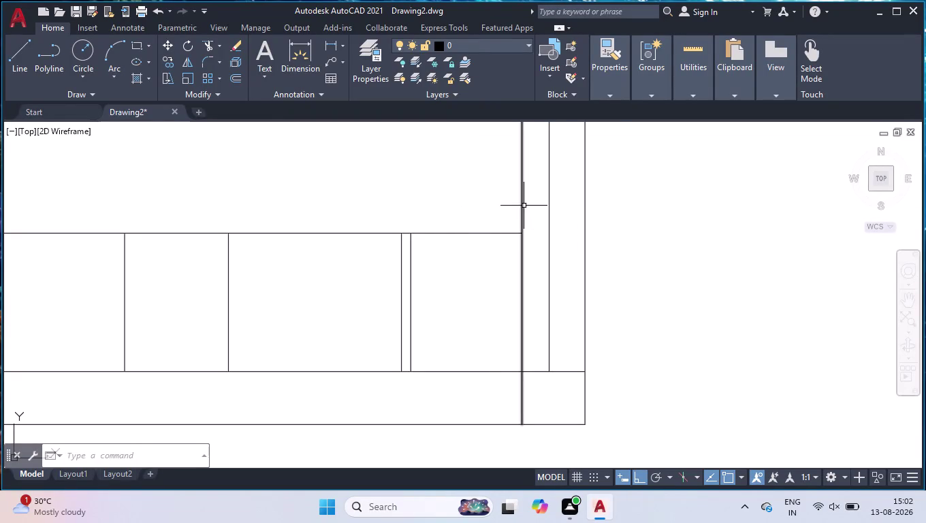
Offset the right inner wall 350 to the left and the cabinet bottom line 350 upward.
scroll(down, 3)
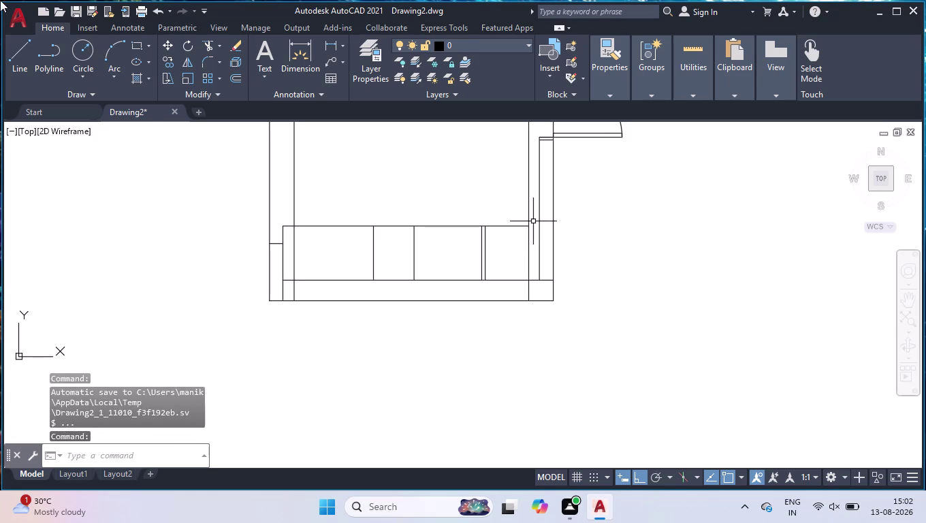
scroll(up, 3)
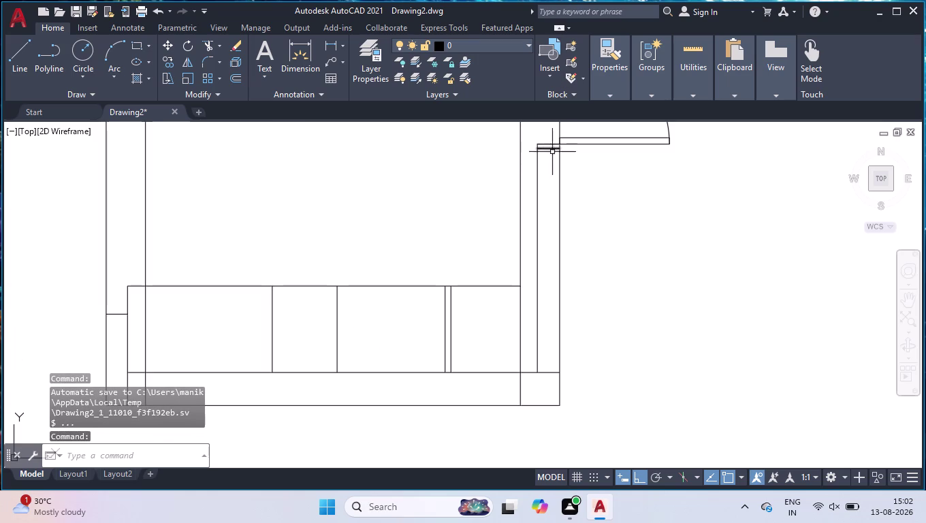
text(OF)
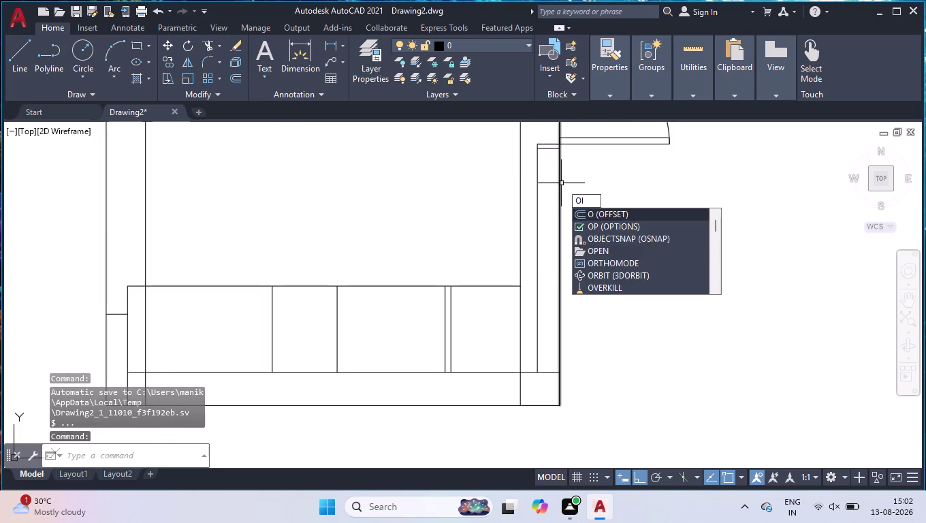
key(f)
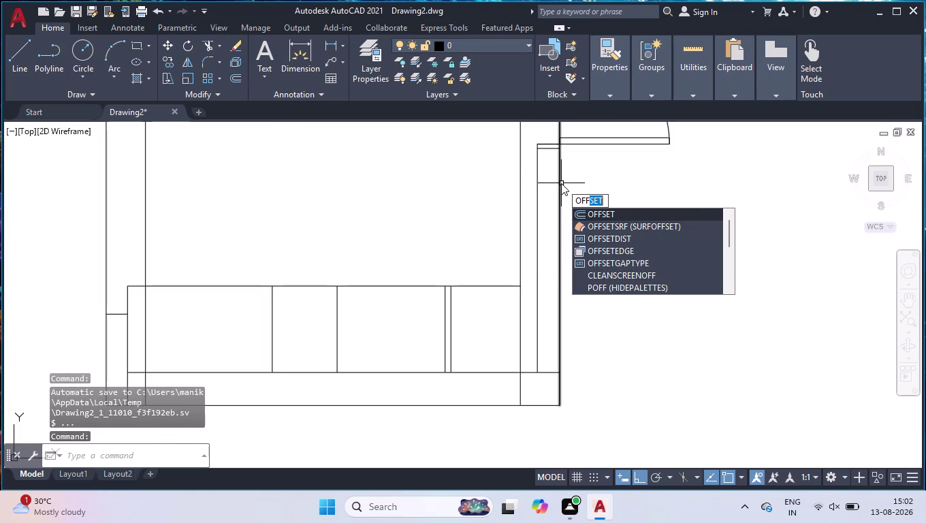
key(Return)
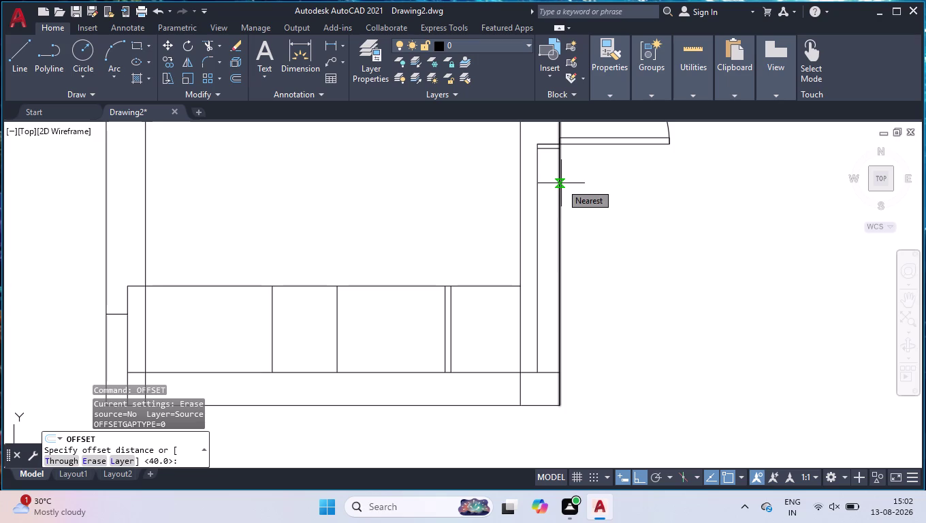
text(350)
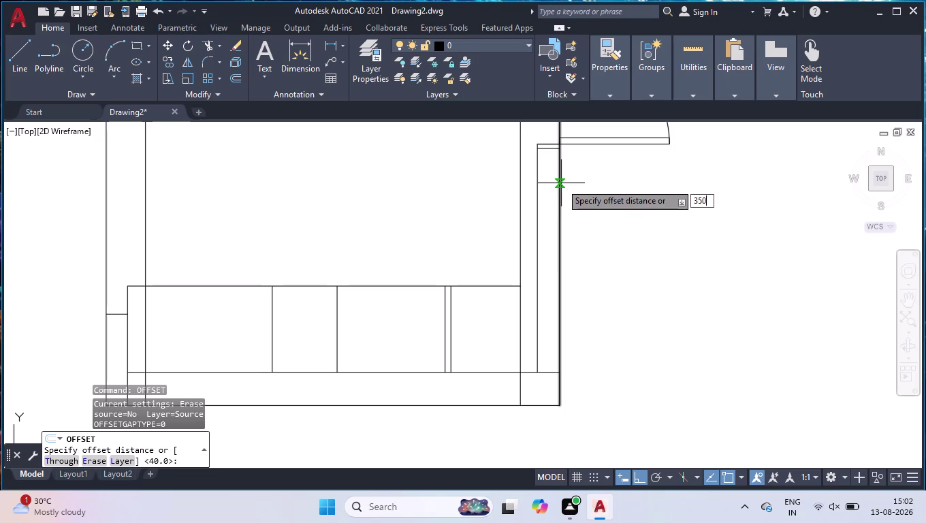
key(Return)
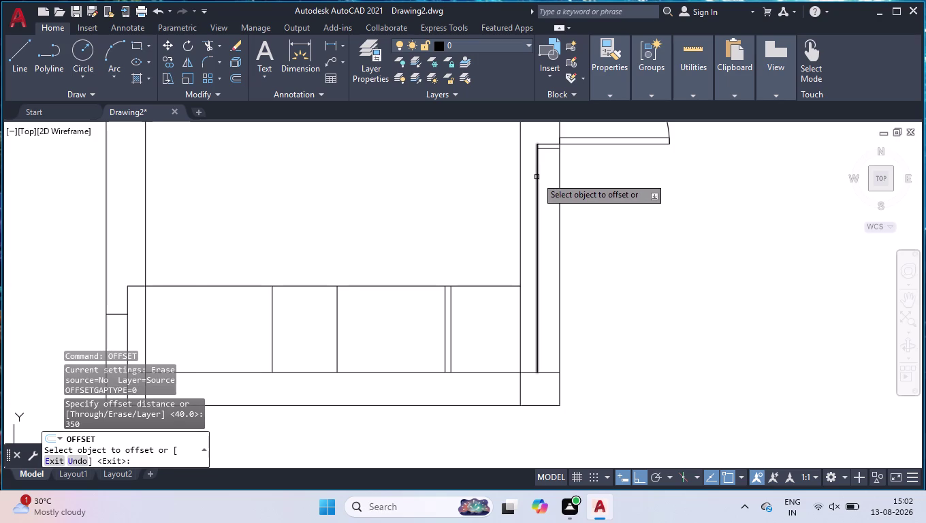
click(537, 177)
click(504, 176)
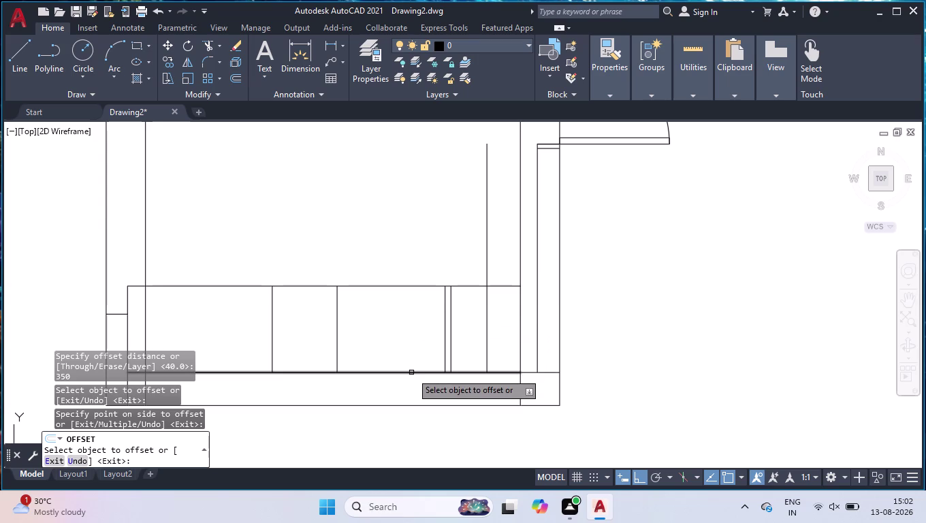
click(411, 372)
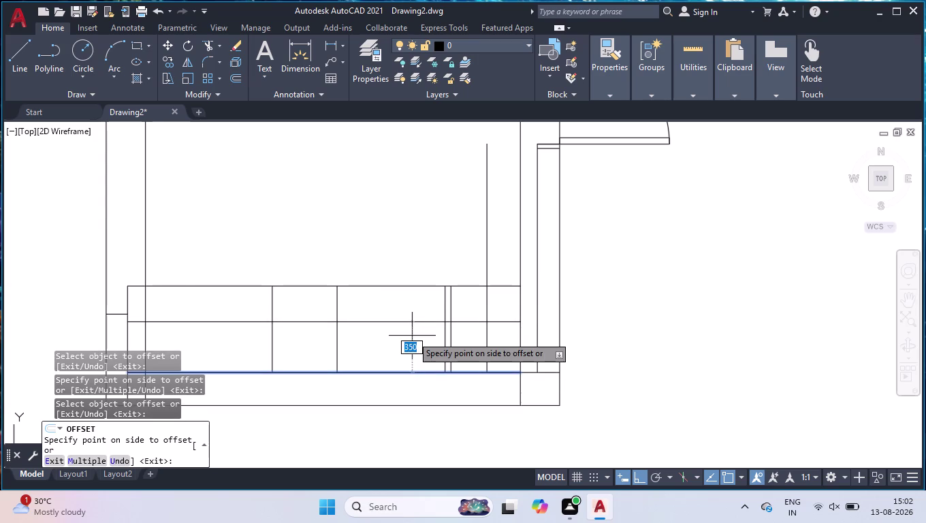
click(412, 336)
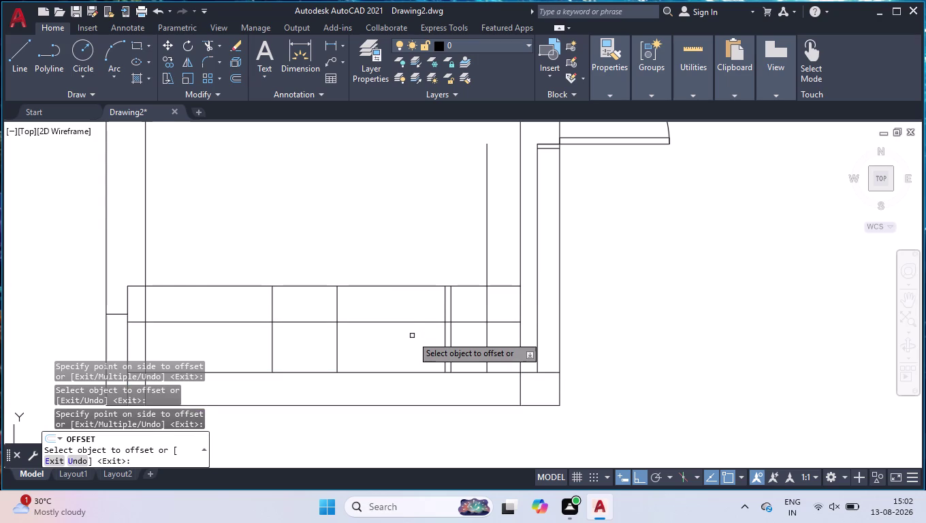
key(Return)
Trim five unwanted pieces off the left part of the new horizontal line.
text(TR)
key(Return)
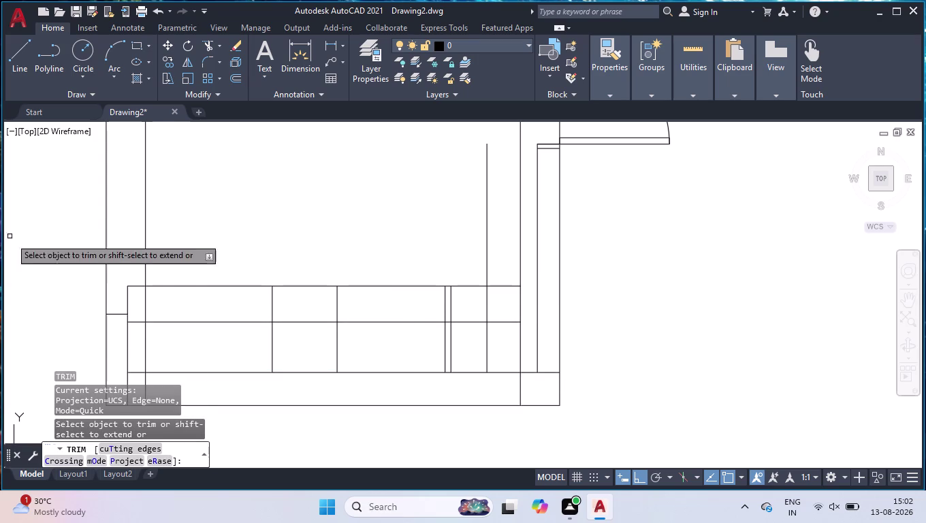
click(136, 324)
click(190, 317)
click(179, 337)
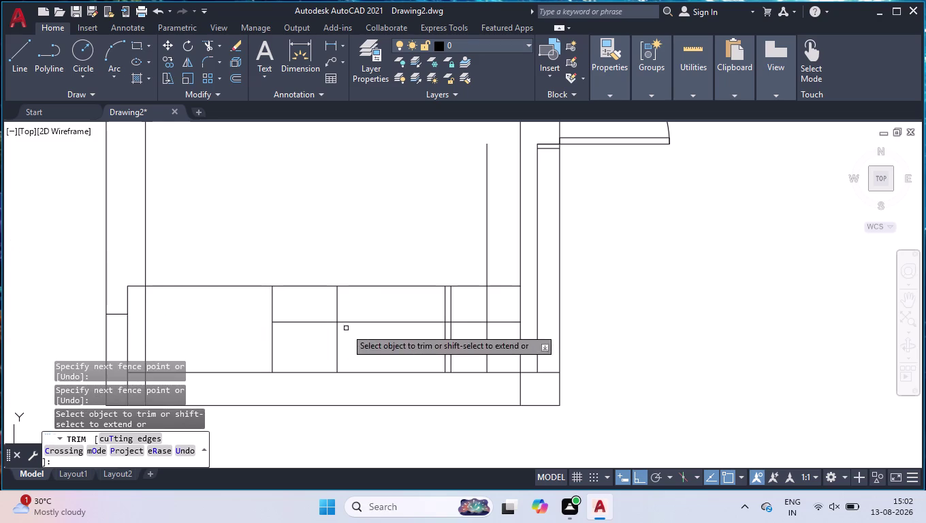
click(303, 306)
click(292, 343)
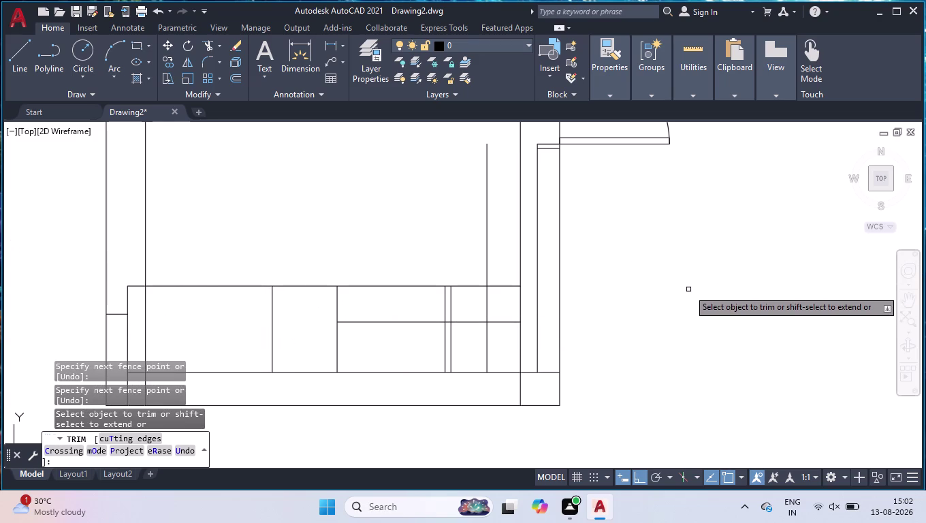
key(Return)
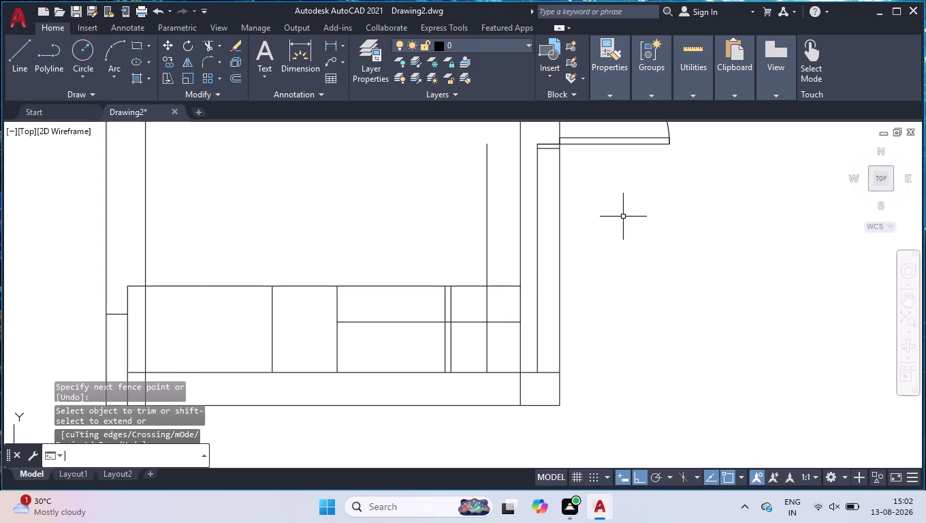
Try the Extend command and exit it without changes.
text(EX)
key(Return)
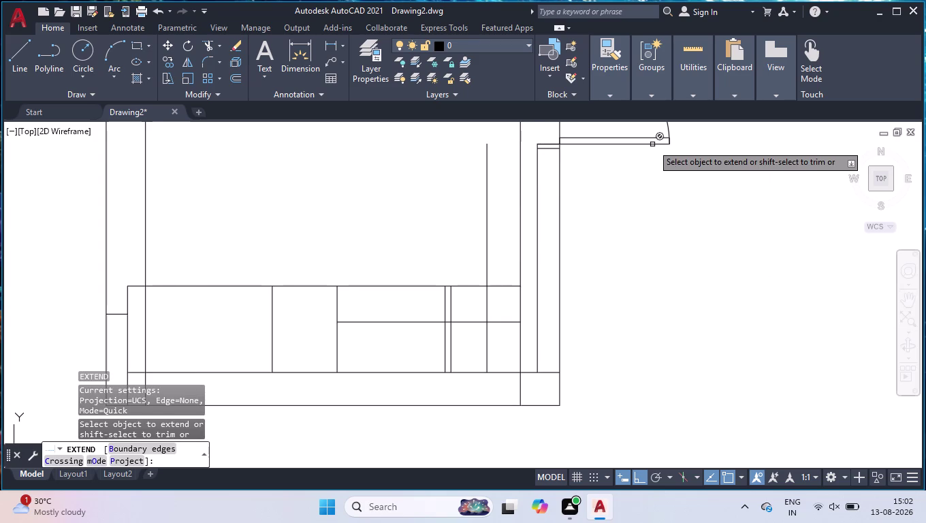
key(Return)
key(l)
key(Return)
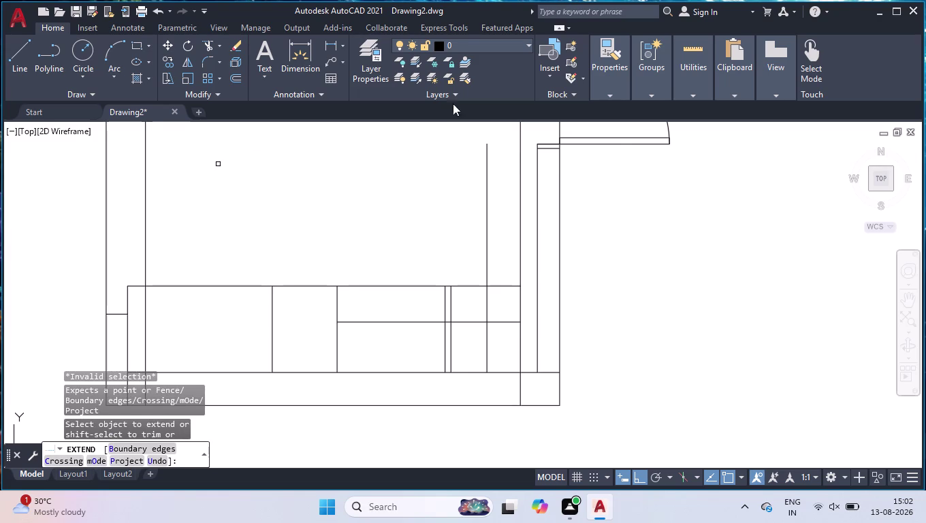
key(Return)
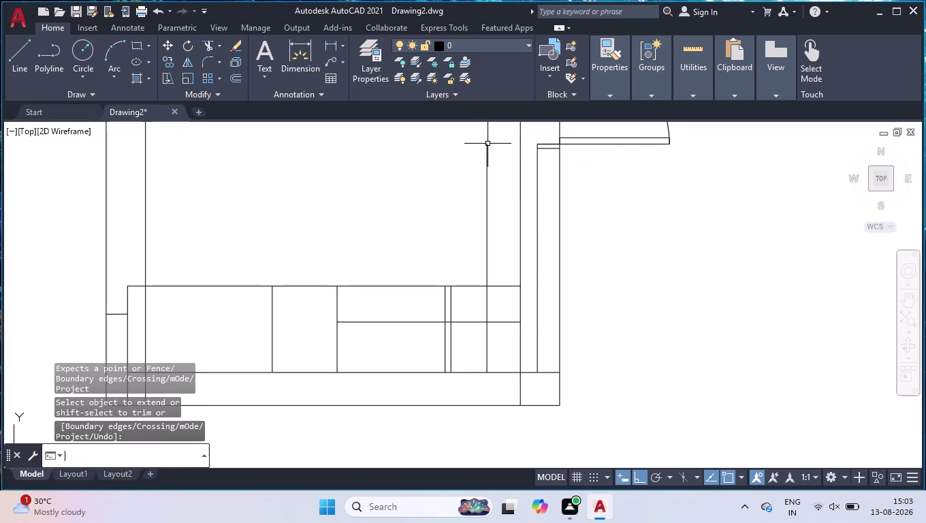
key(l)
key(Return)
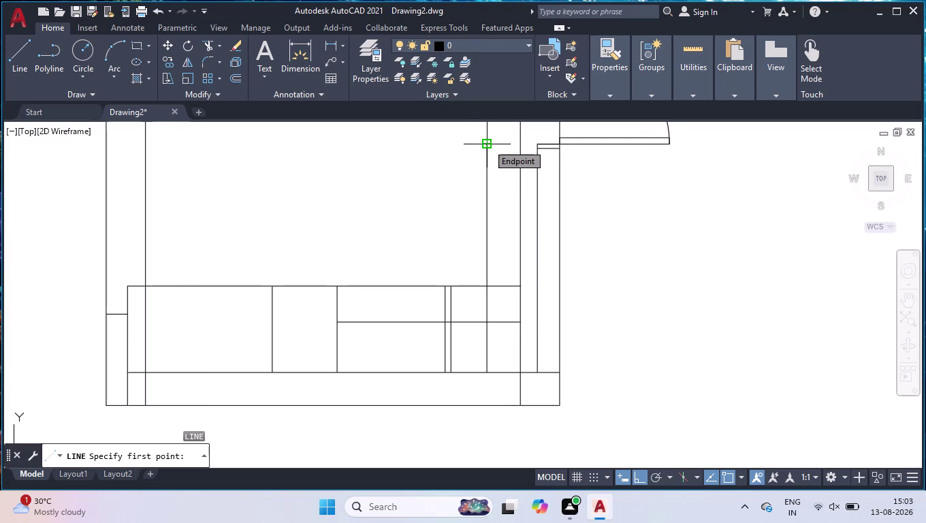
Draw a short horizontal line from the vertical line's top end to the inner wall.
click(491, 145)
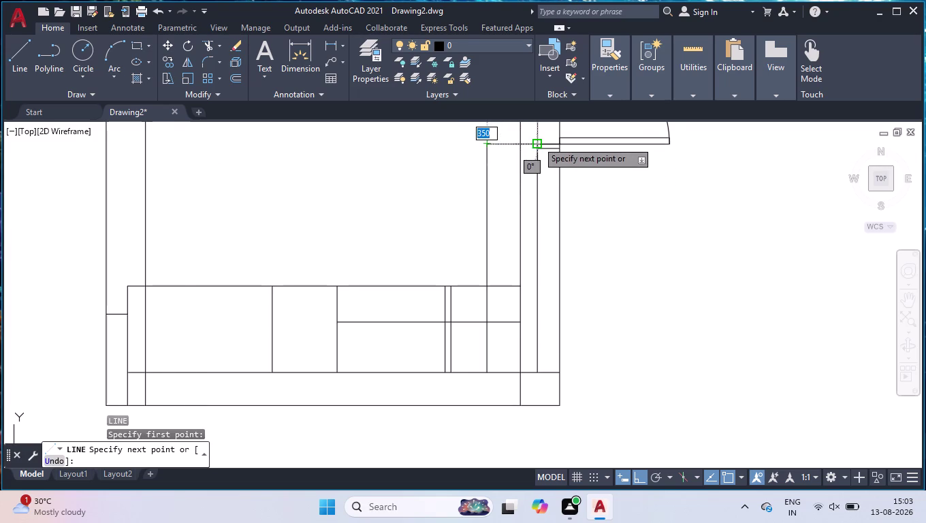
click(537, 141)
key(Return)
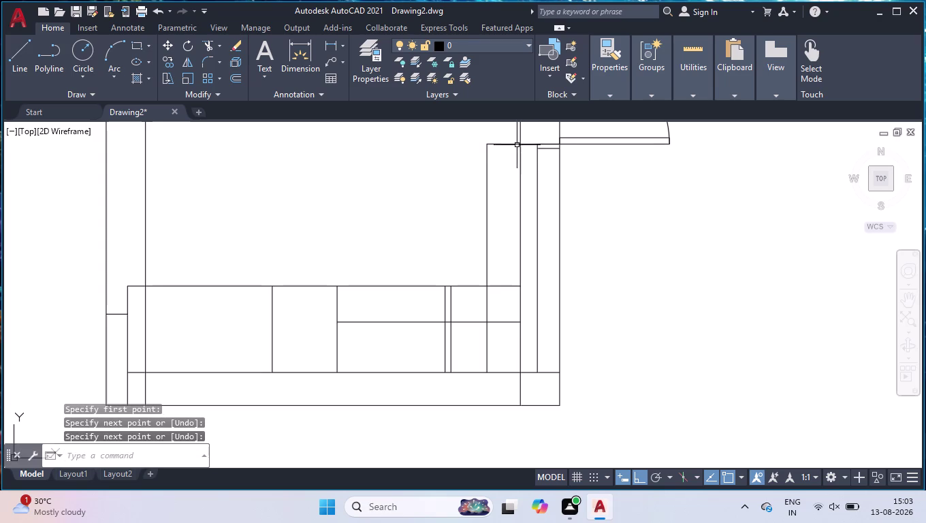
click(512, 135)
click(478, 178)
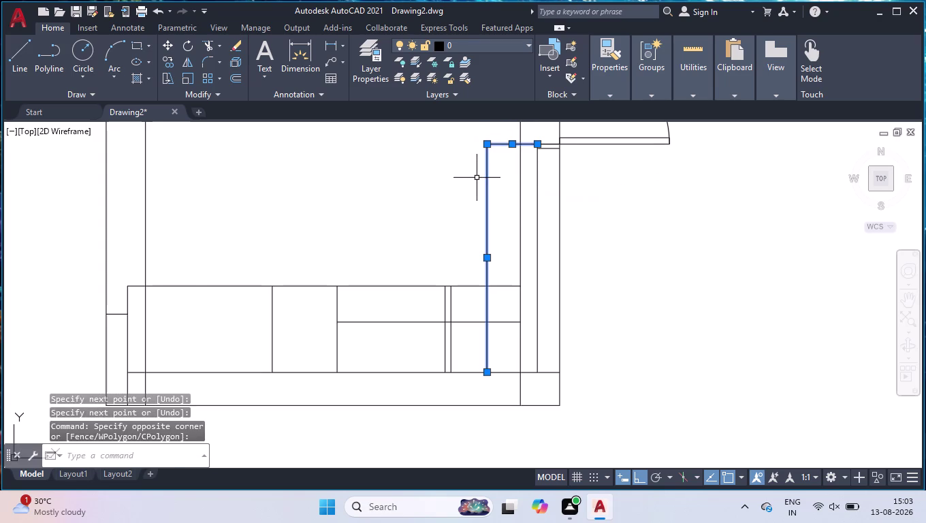
key(j)
key(Return)
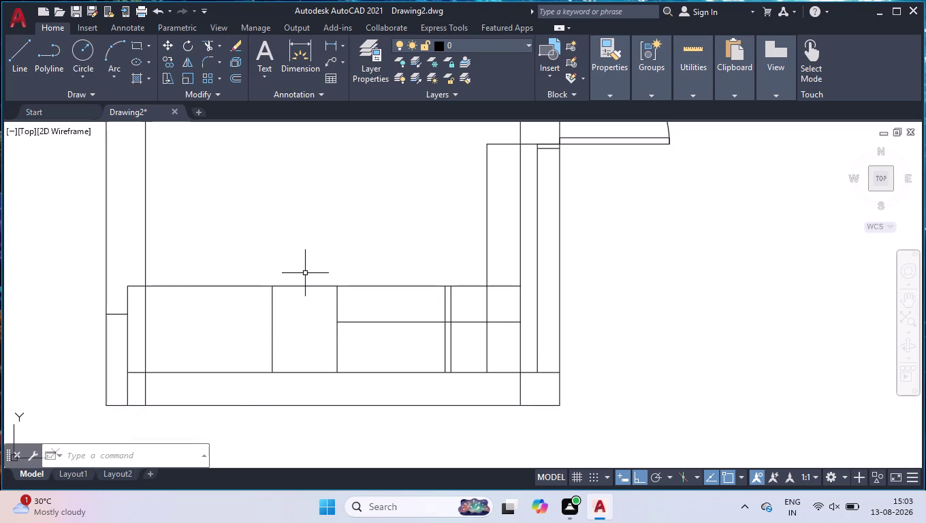
Split a cabinet line at a picked point with Break at Point.
text(BR)
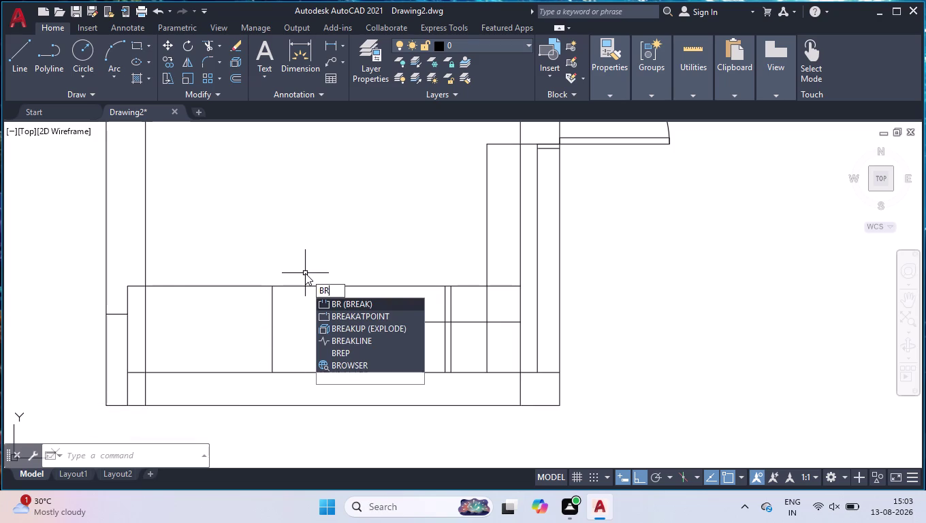
key(Down)
key(Return)
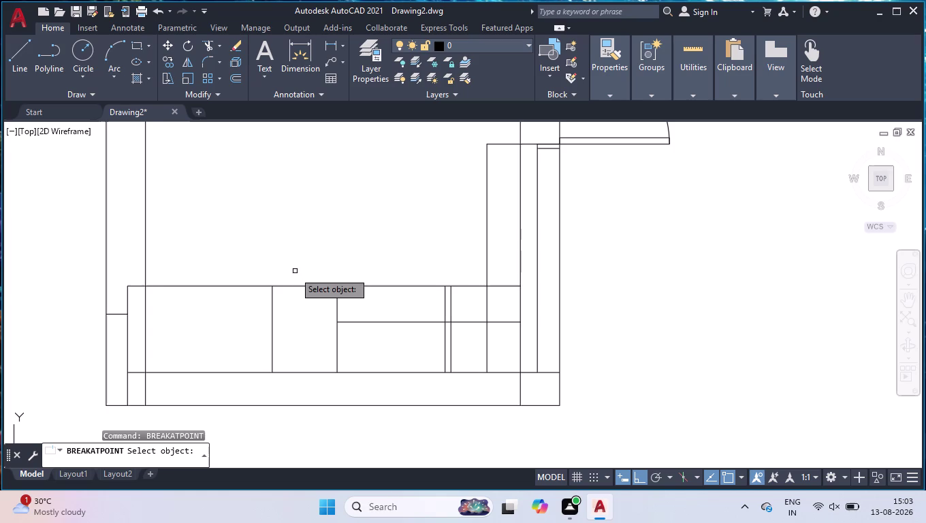
click(301, 285)
click(269, 286)
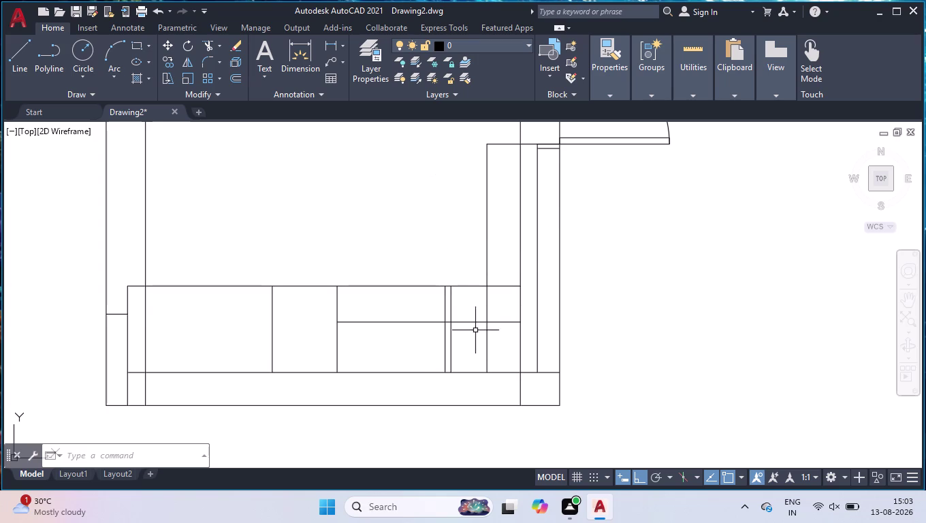
Draw a 1104-unit vertical line rising from the cabinet tops.
key(l)
key(Return)
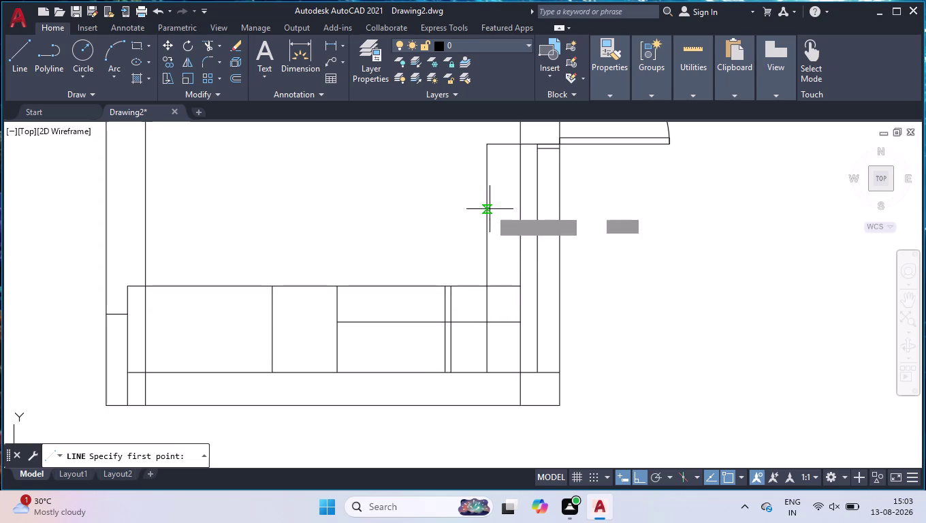
click(446, 288)
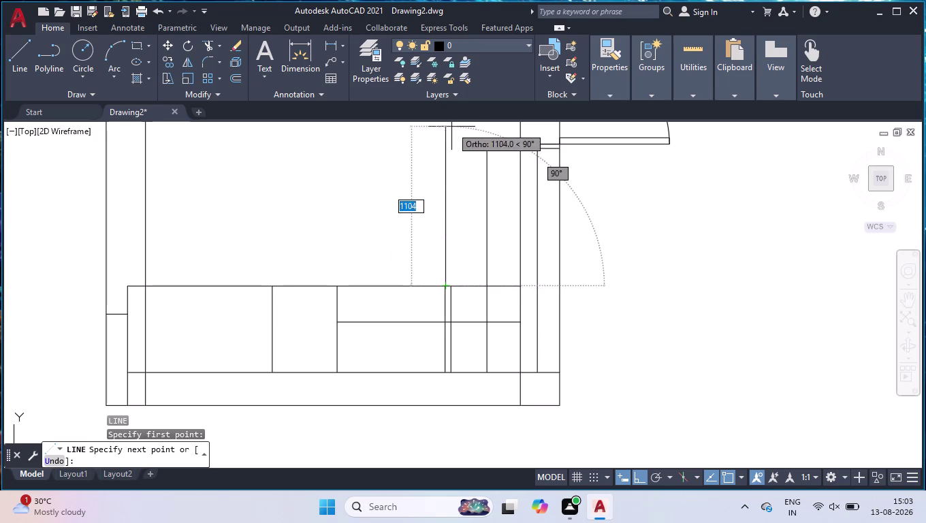
click(452, 127)
key(Return)
Run Extend several times without changes, then start Explode.
text(EX)
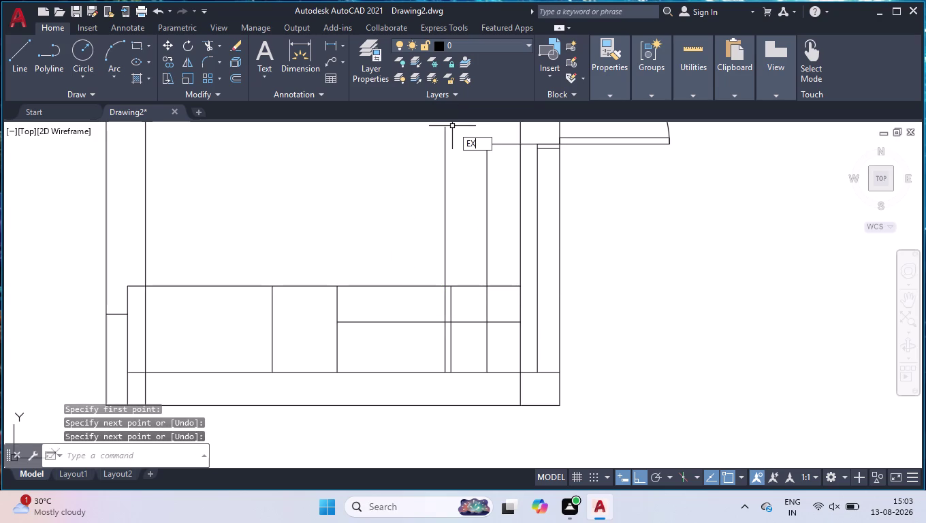
key(Return)
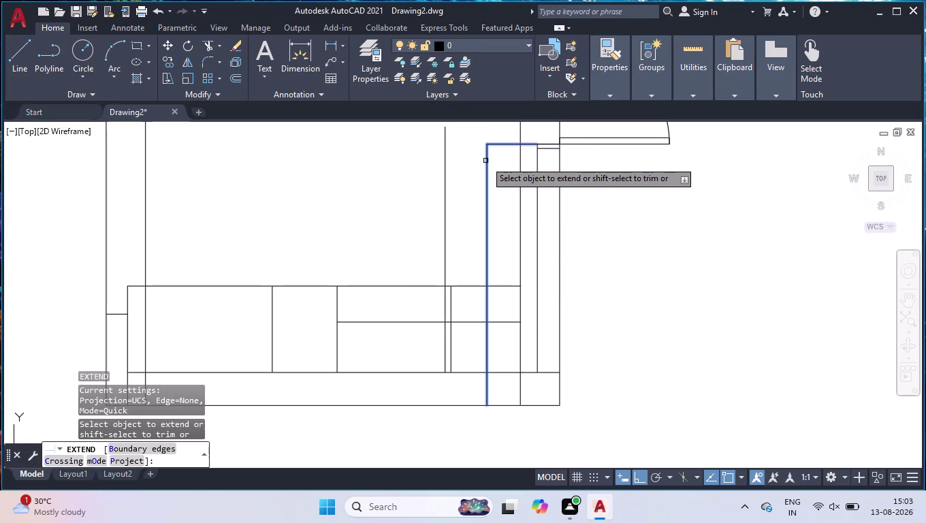
key(Return)
text(EX)
key(Return)
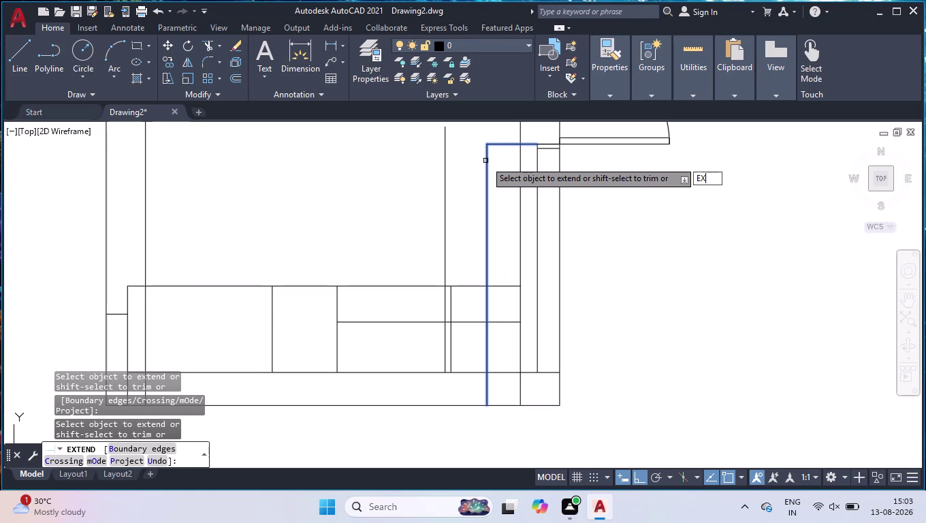
key(Return)
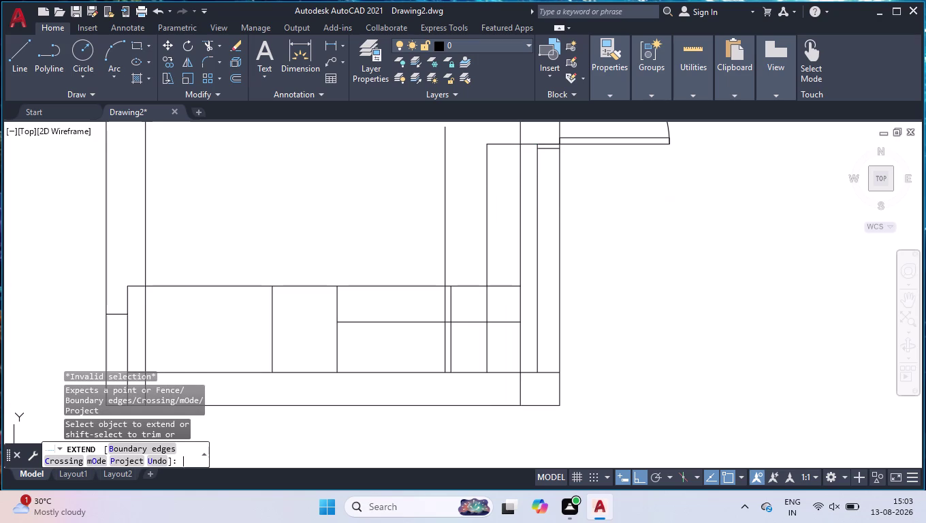
text(EX)
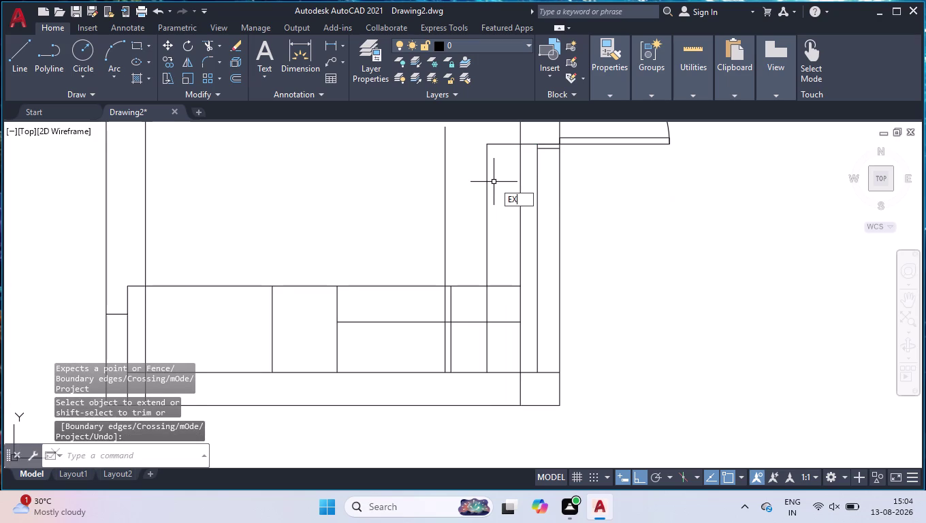
text(PL)
key(Return)
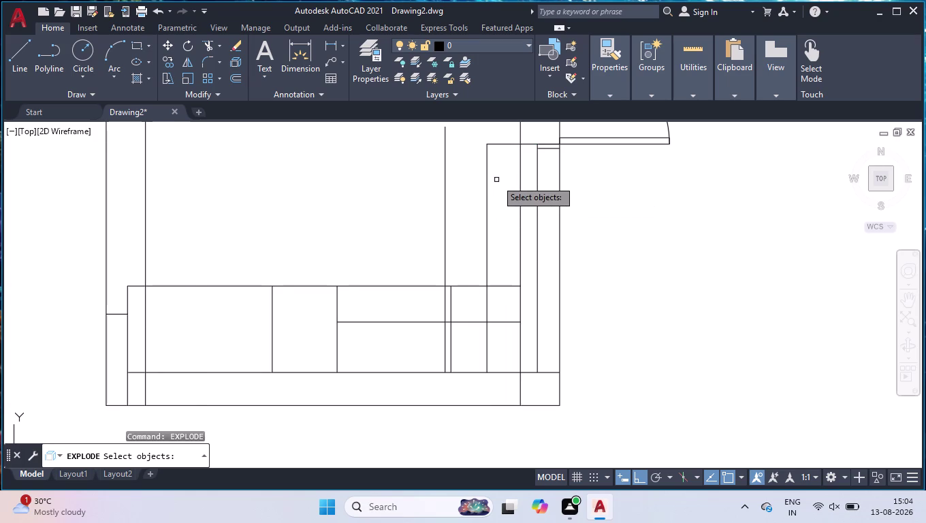
Explode the upper cabinet polyline and extend its top line to the neighbouring vertical.
click(485, 182)
key(Return)
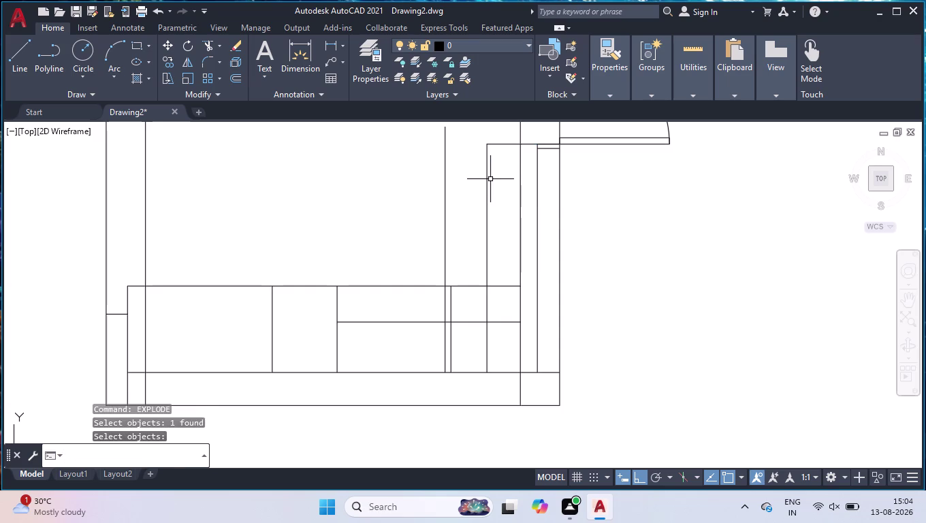
text(EX)
key(Return)
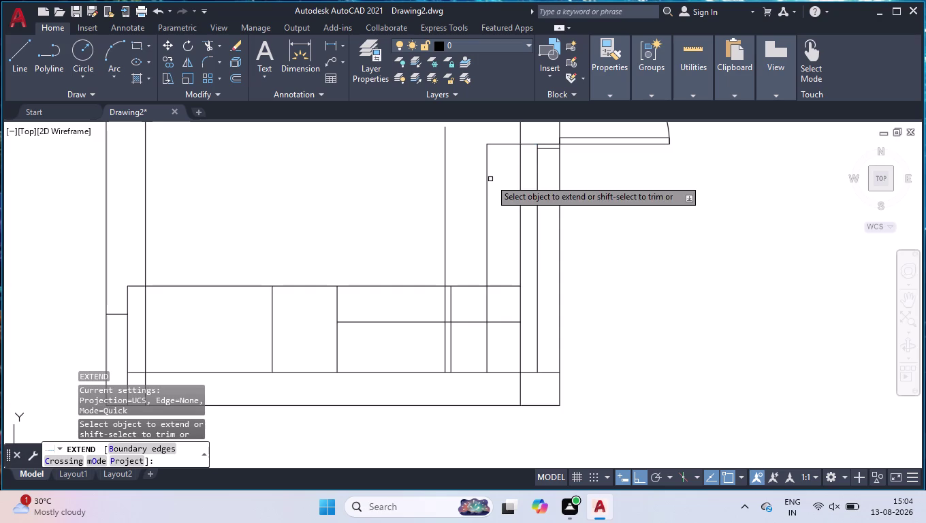
click(491, 143)
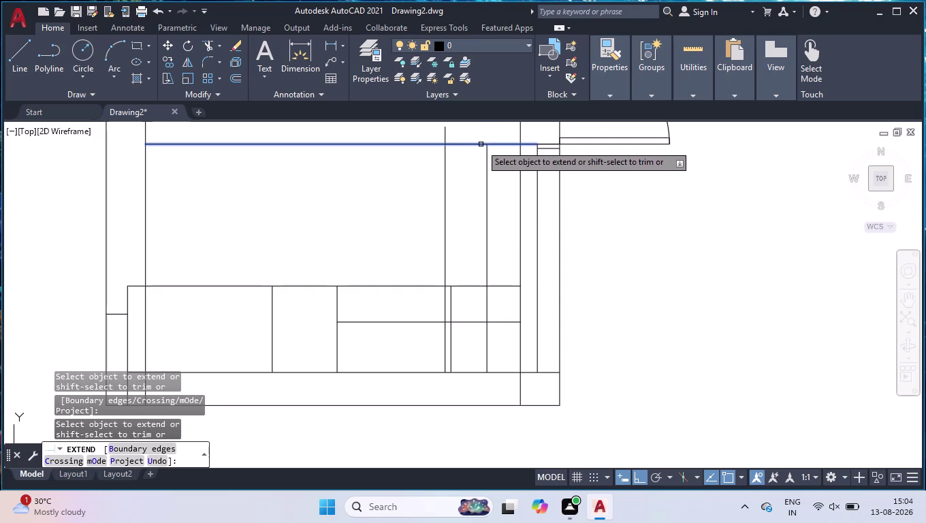
key(t)
key(r)
key(Return)
key(Return)
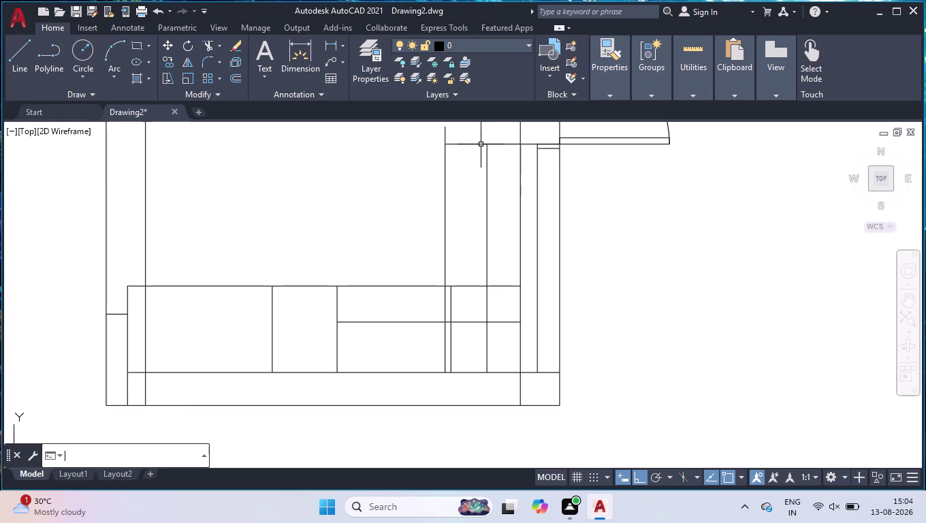
key(t)
key(r)
key(Return)
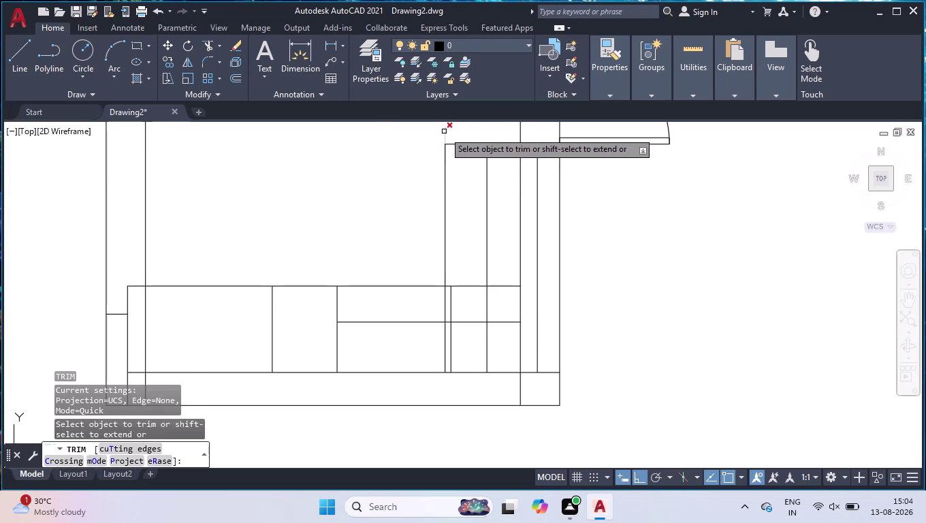
Trim the vertical line's stub above the cabinet top edge, then select that edge.
click(444, 131)
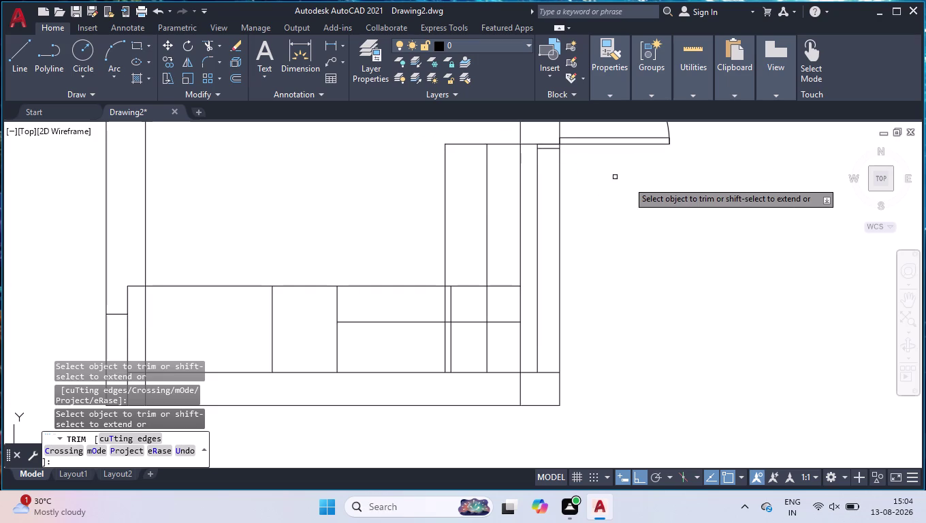
key(Return)
scroll(up, 3)
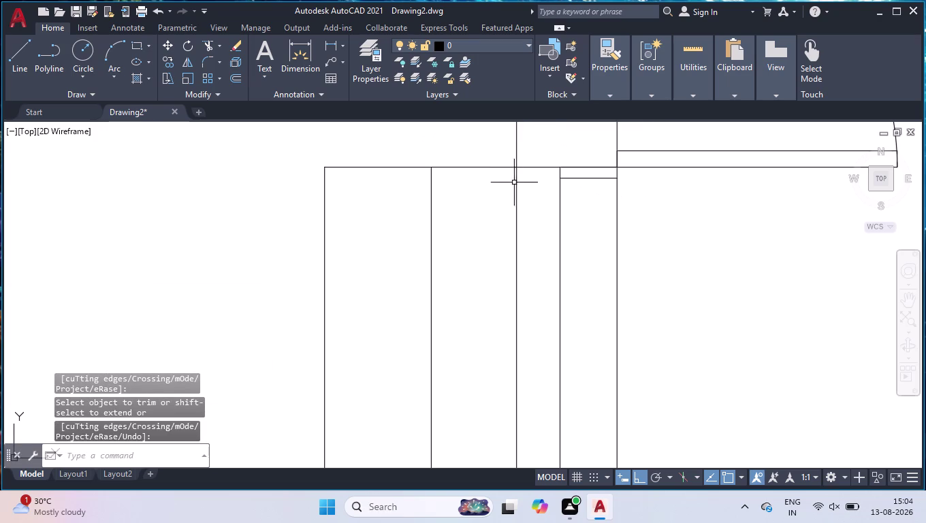
click(500, 167)
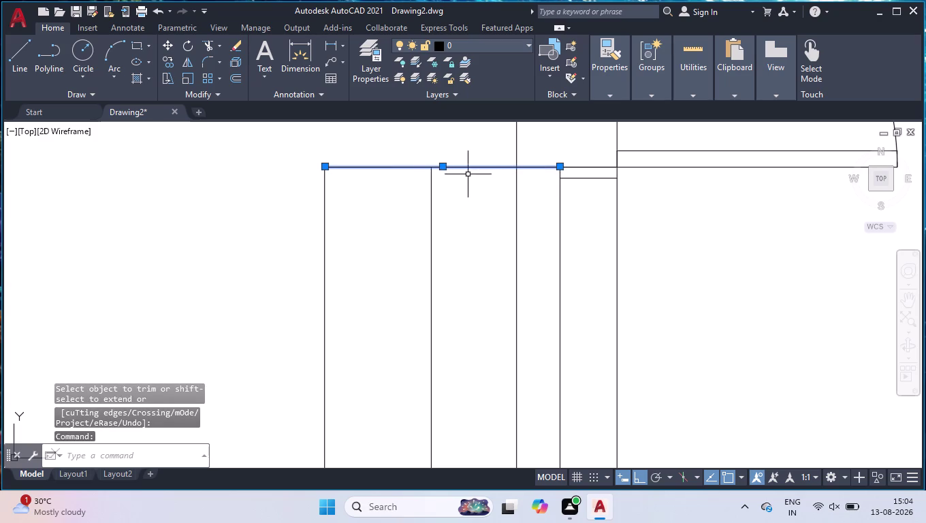
Lower the top edge by its midpoint grip and stretch its ends to the outer vertical and side panel.
click(443, 168)
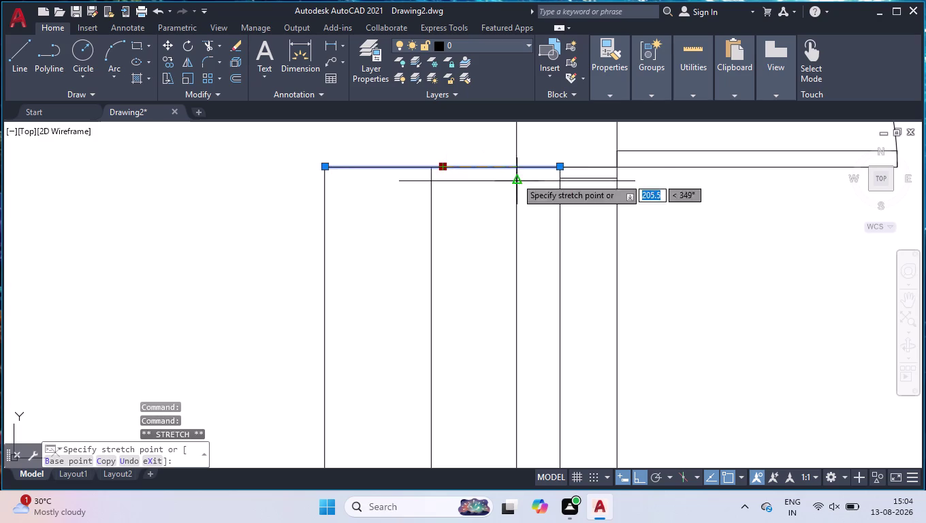
click(561, 180)
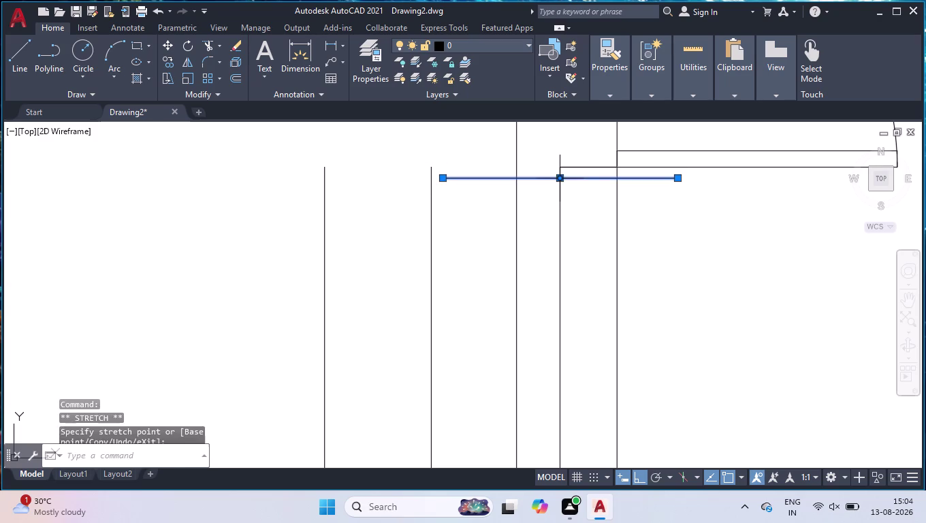
click(441, 179)
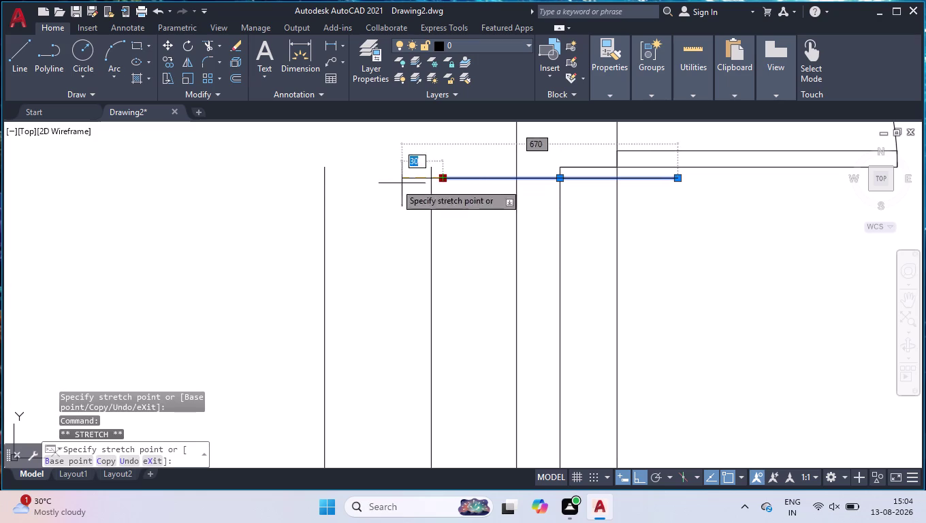
click(322, 180)
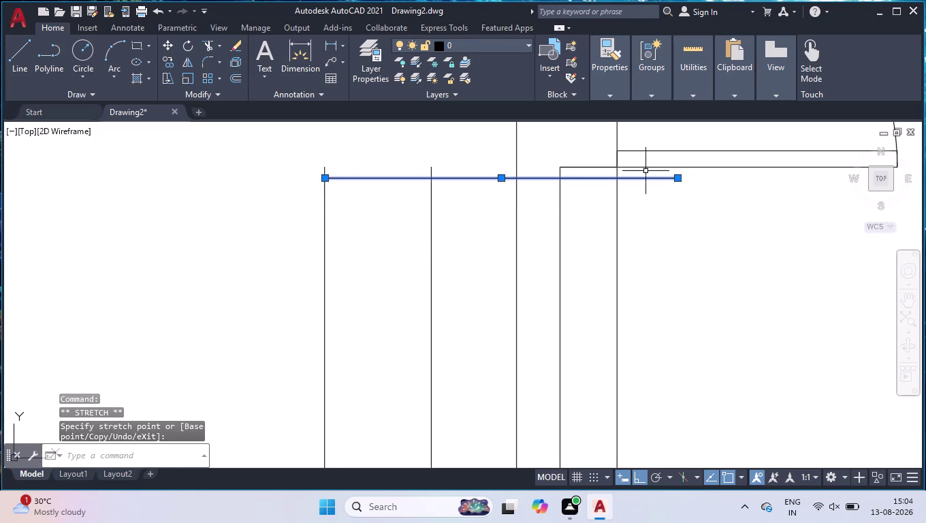
click(678, 181)
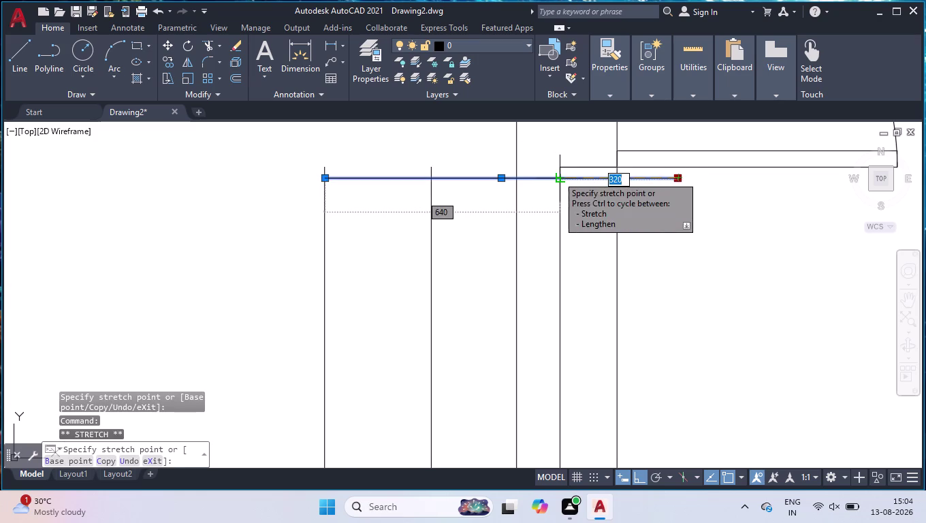
click(558, 176)
key(Return)
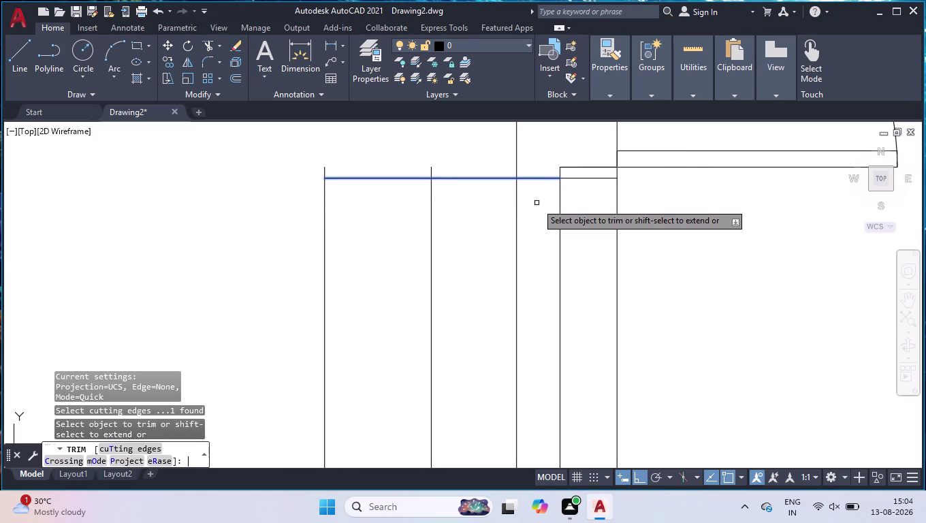
Trim the two divider ends projecting above the lowered edge.
text(TR)
key(Return)
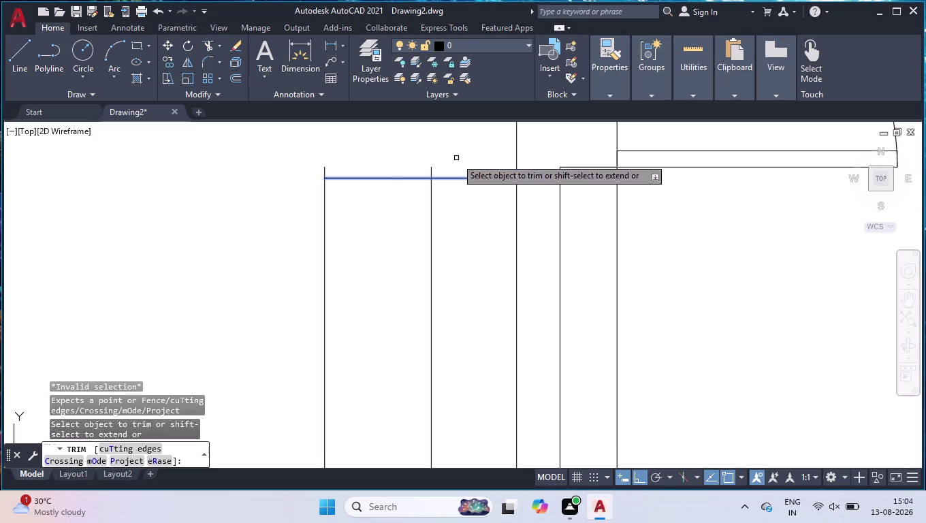
click(432, 171)
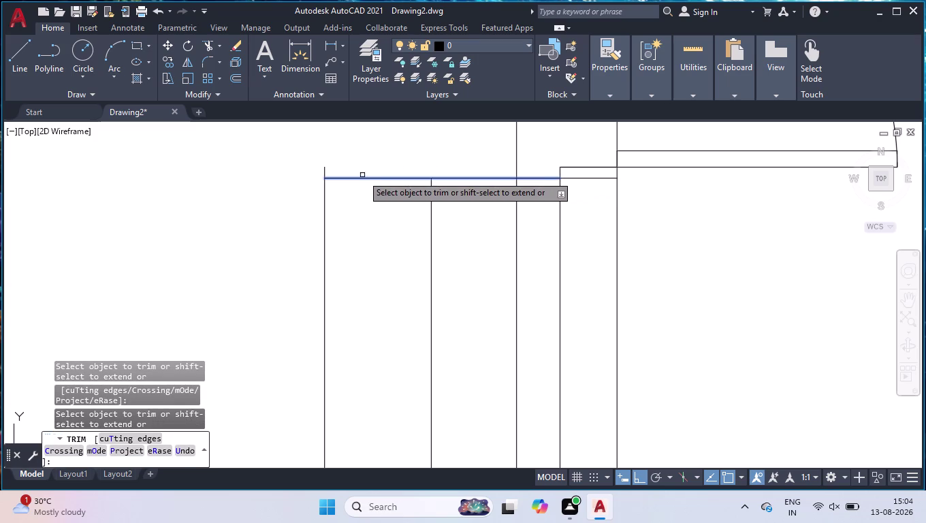
click(323, 169)
key(Return)
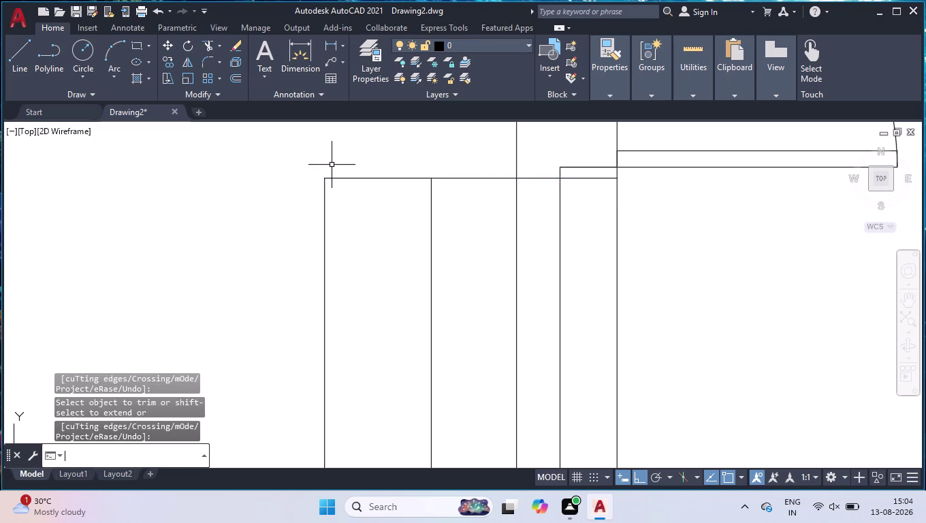
Move the other cabinet's top edge down 30 using its midpoint grip.
scroll(down, 3)
scroll(down, 3)
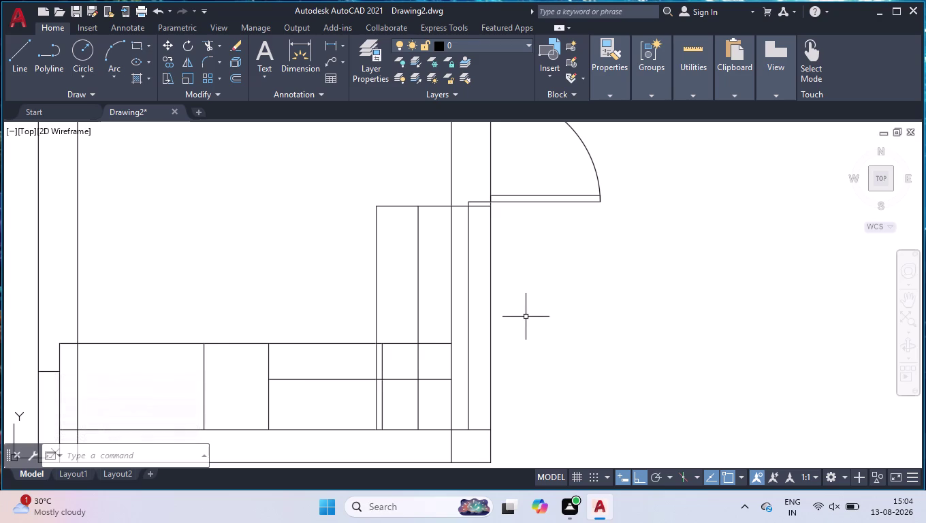
key(o)
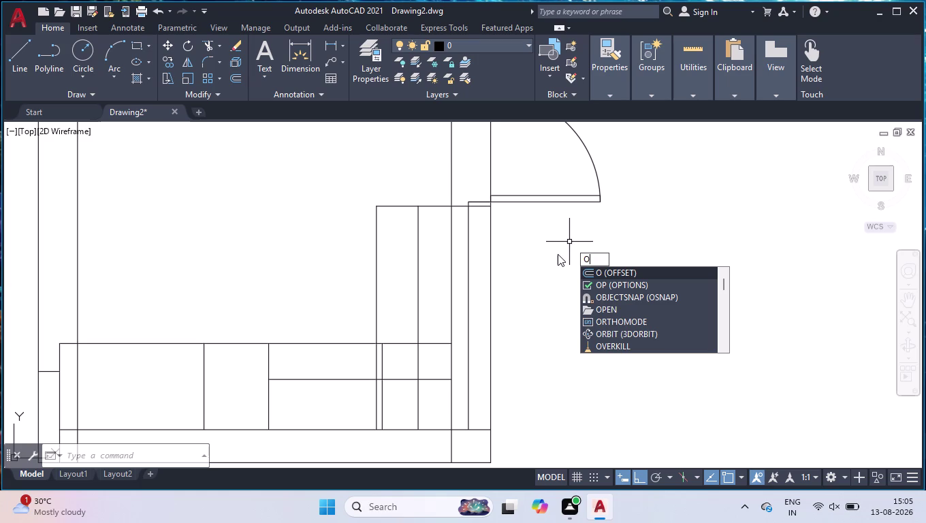
key(BackSpace)
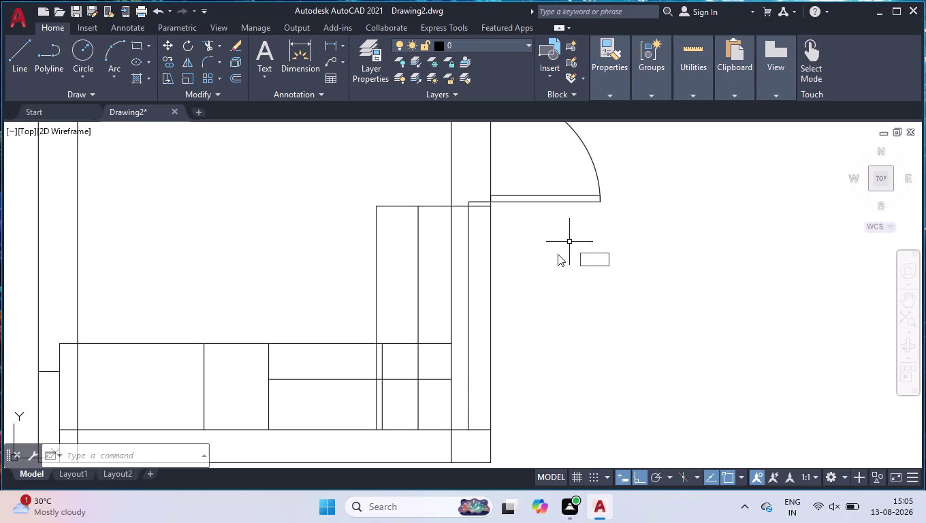
click(436, 205)
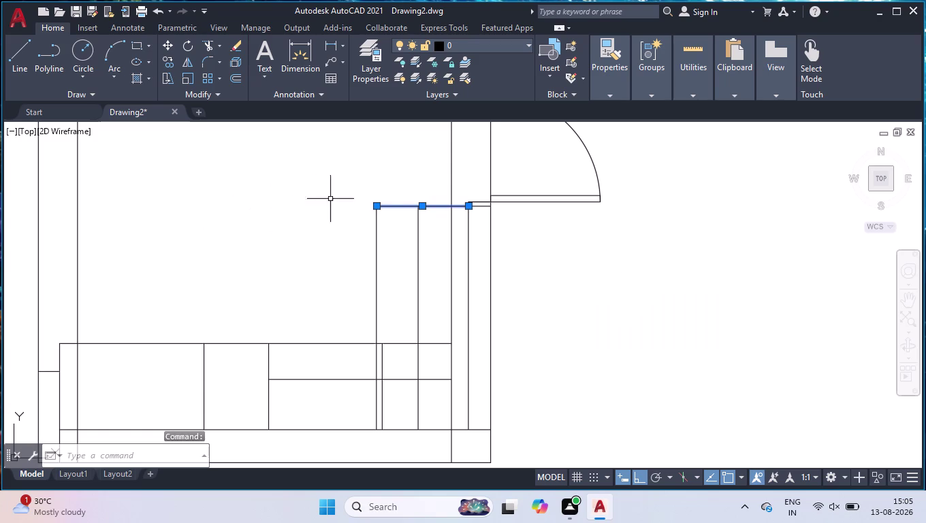
scroll(up, 3)
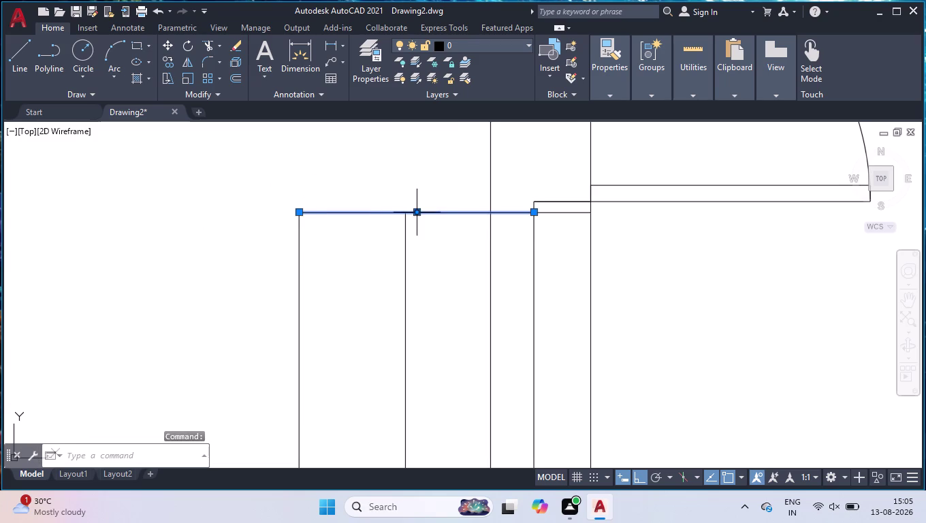
click(416, 213)
text(3)
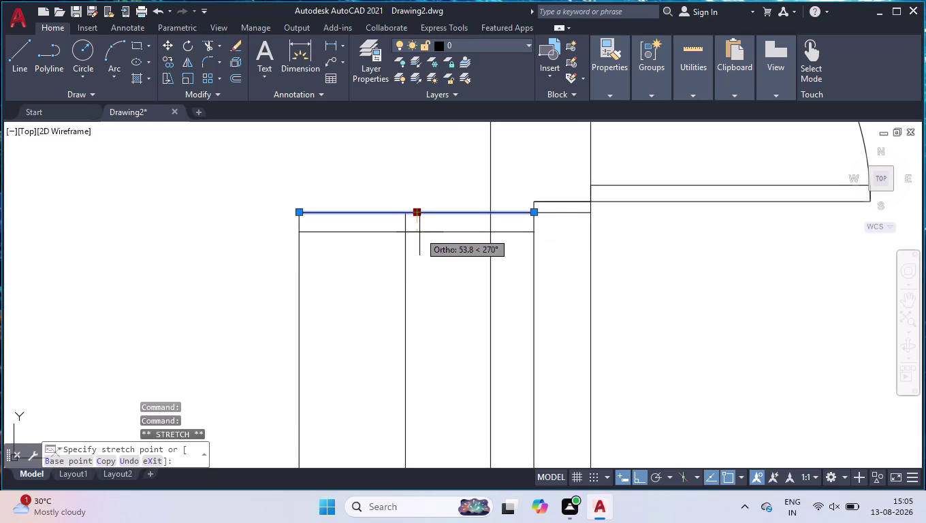
text(0)
key(Return)
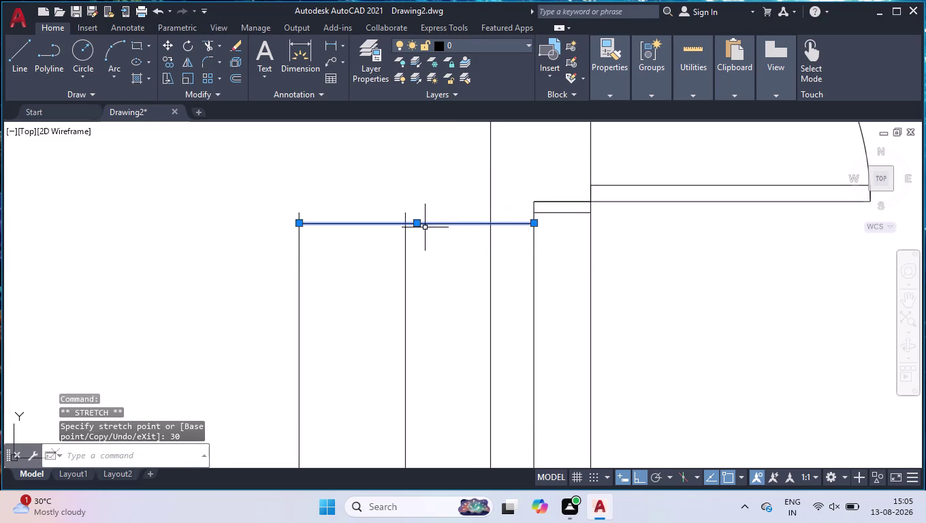
Trim the divider ends above the edge with a fence.
key(Return)
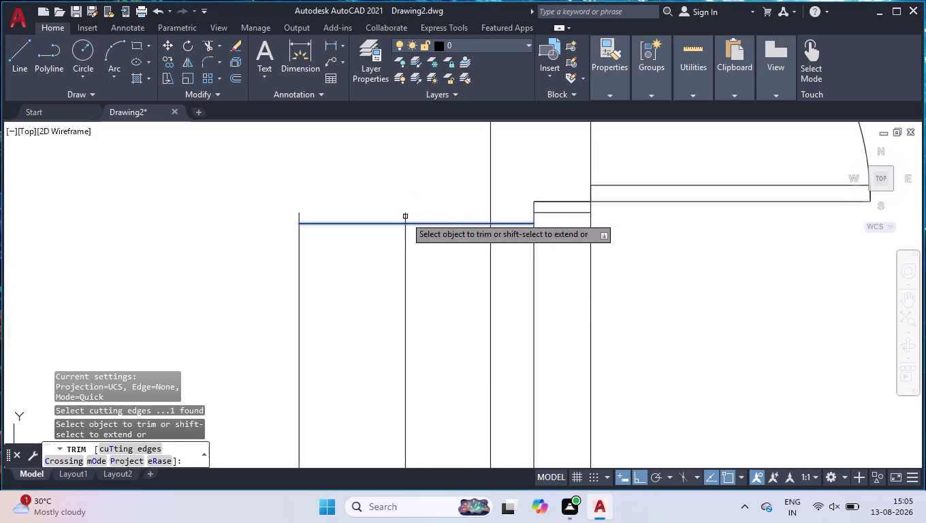
click(277, 215)
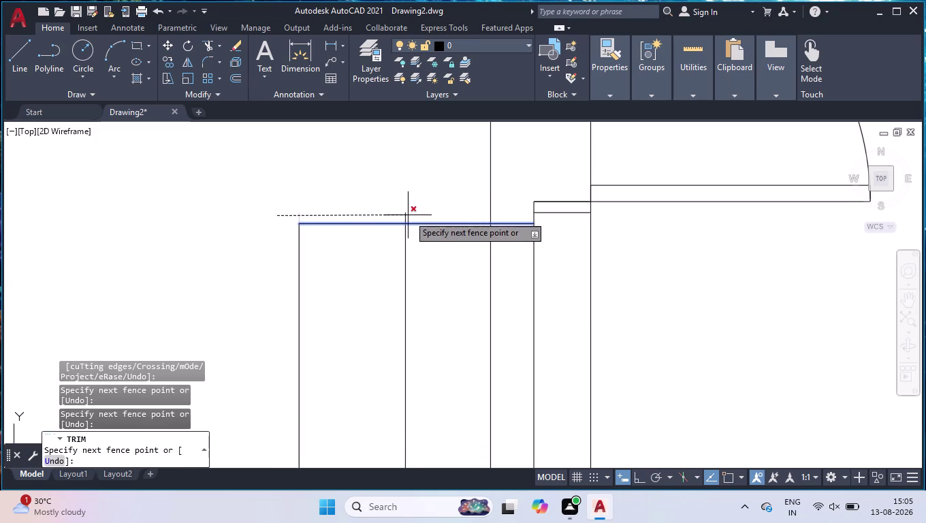
click(415, 216)
key(Return)
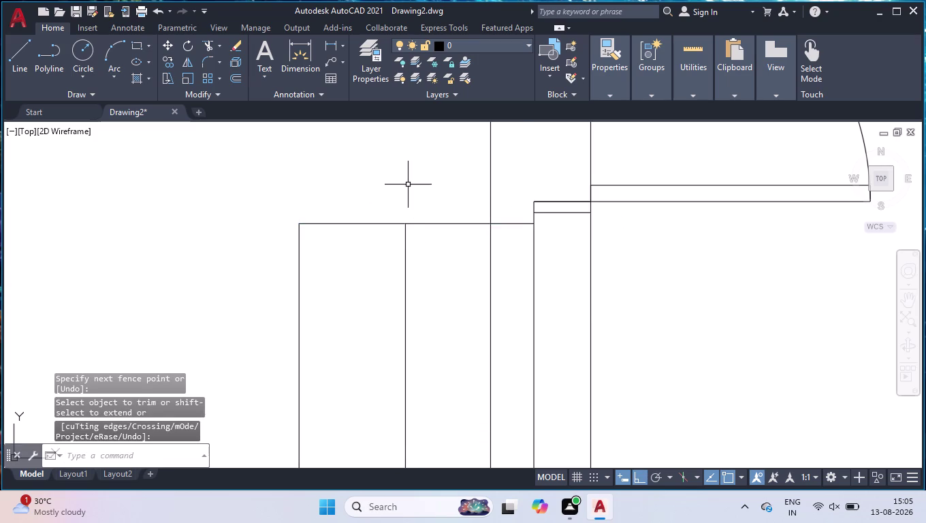
Offset the cabinet's top edge 450 downward.
scroll(down, 3)
text(O)
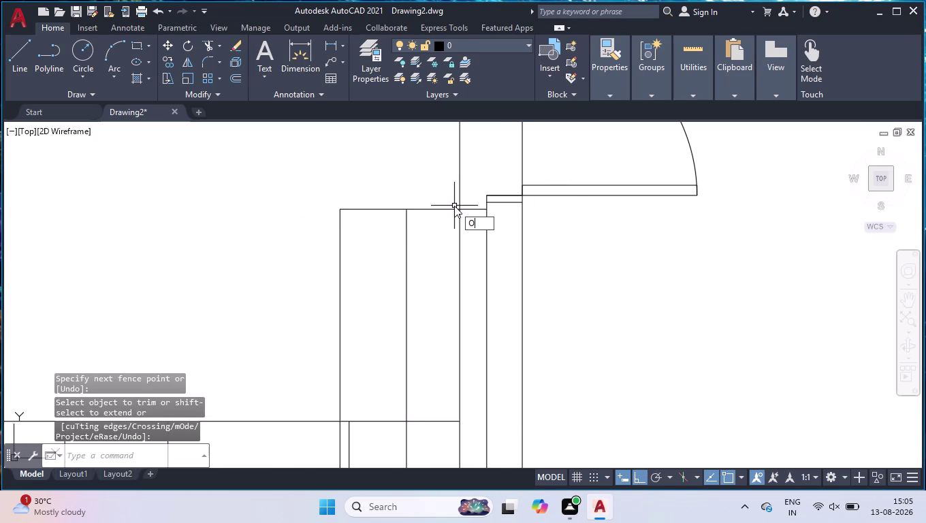
text(FF)
key(Return)
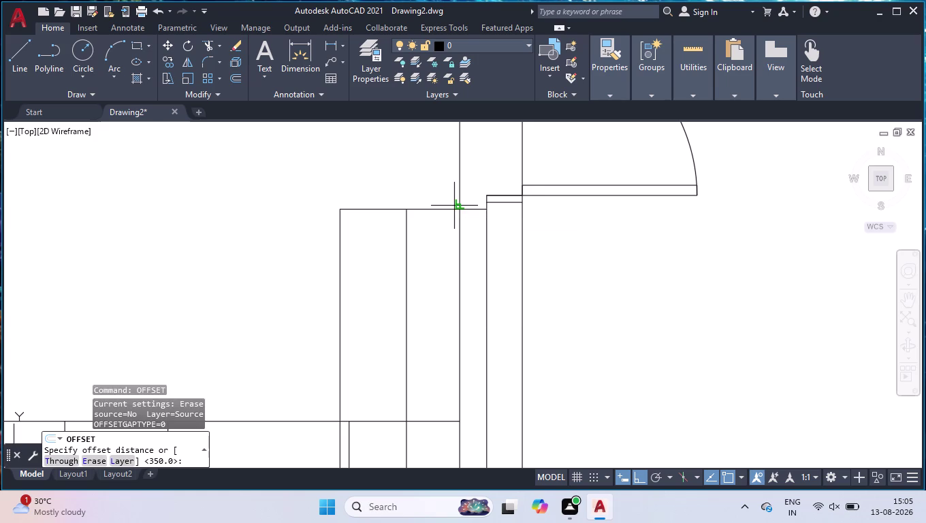
text(450)
key(Return)
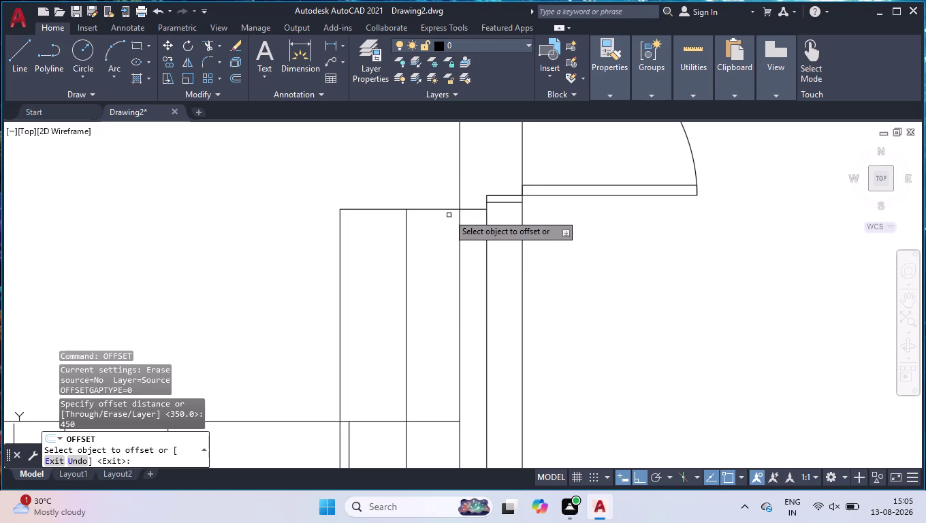
click(446, 207)
click(441, 293)
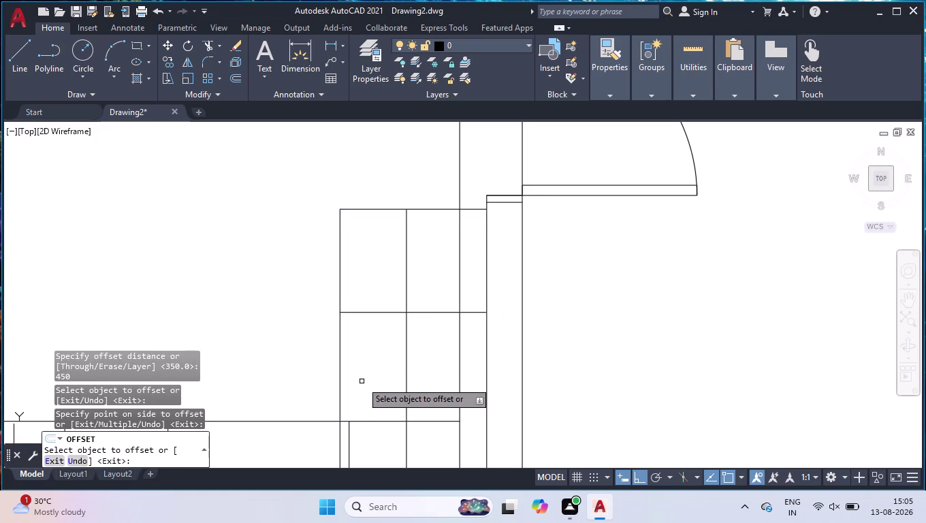
key(Return)
Extend the vertical cabinet edge up to the new 450 line.
text(EX)
key(Return)
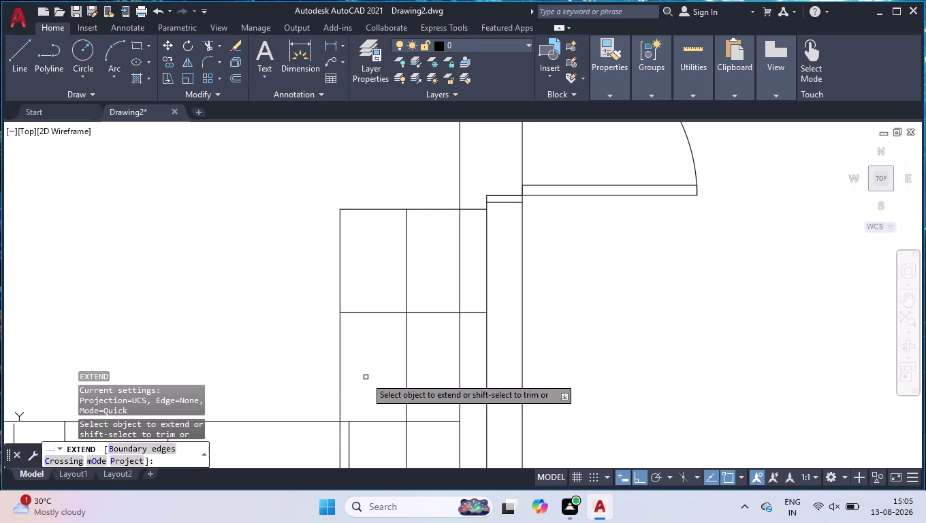
click(348, 433)
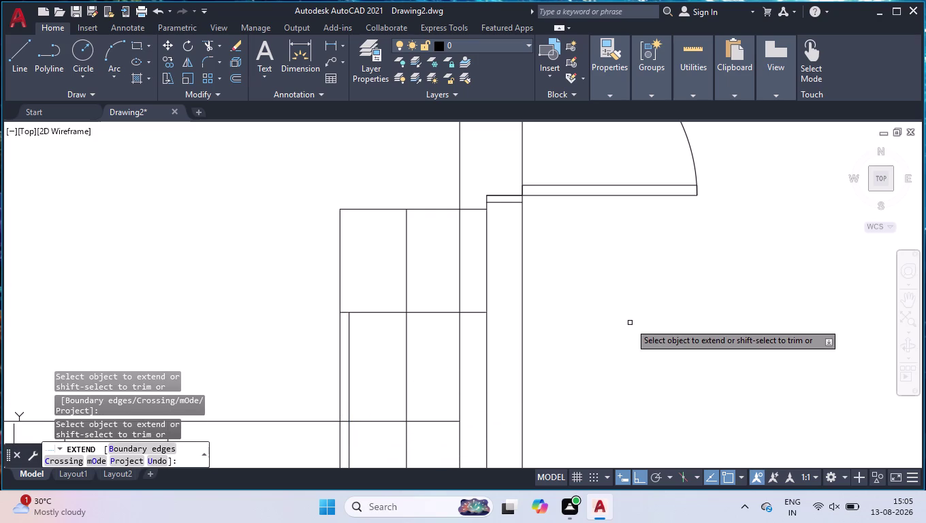
key(Return)
scroll(down, 3)
scroll(up, 3)
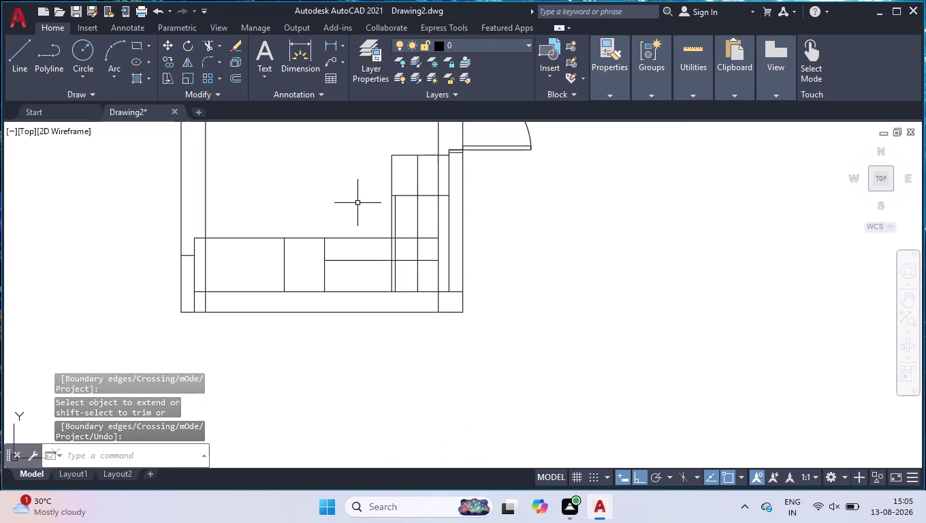
Trim the stray corner segment and the overlapping segments with a fence.
text(TR)
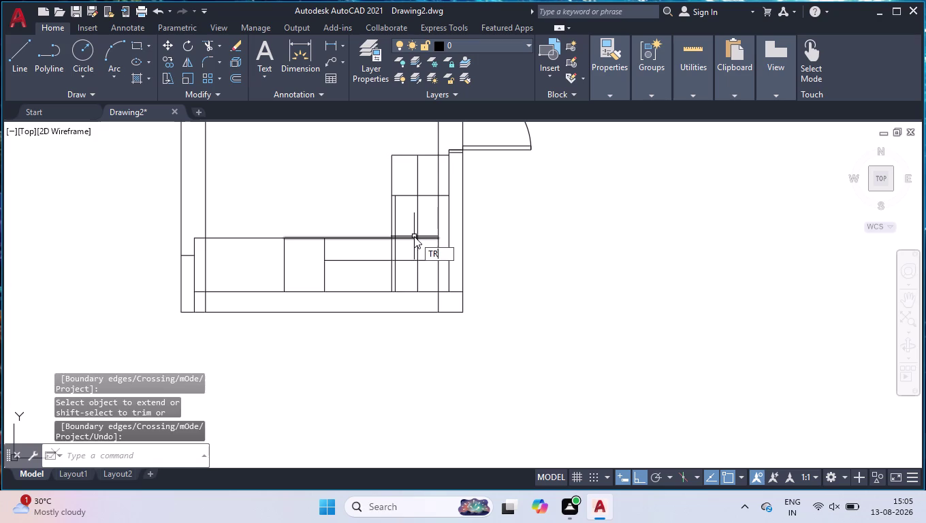
key(Return)
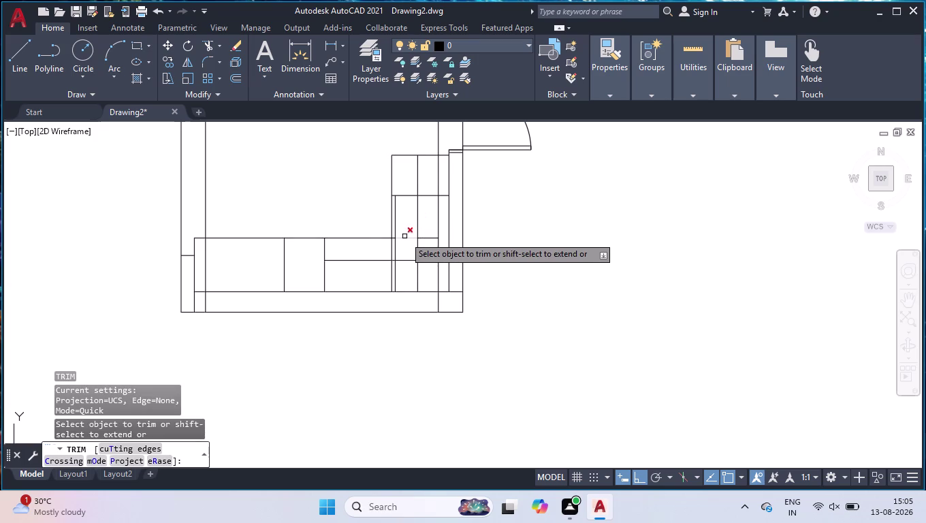
click(405, 237)
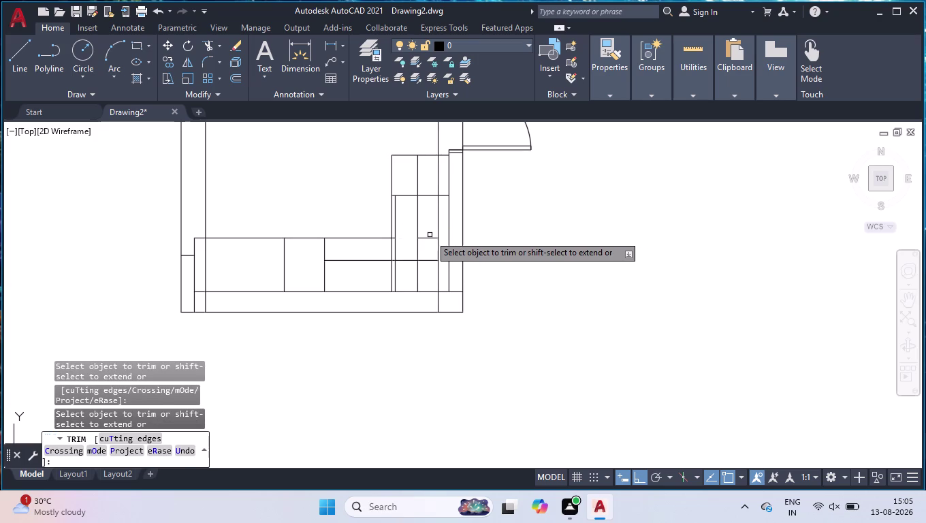
click(430, 234)
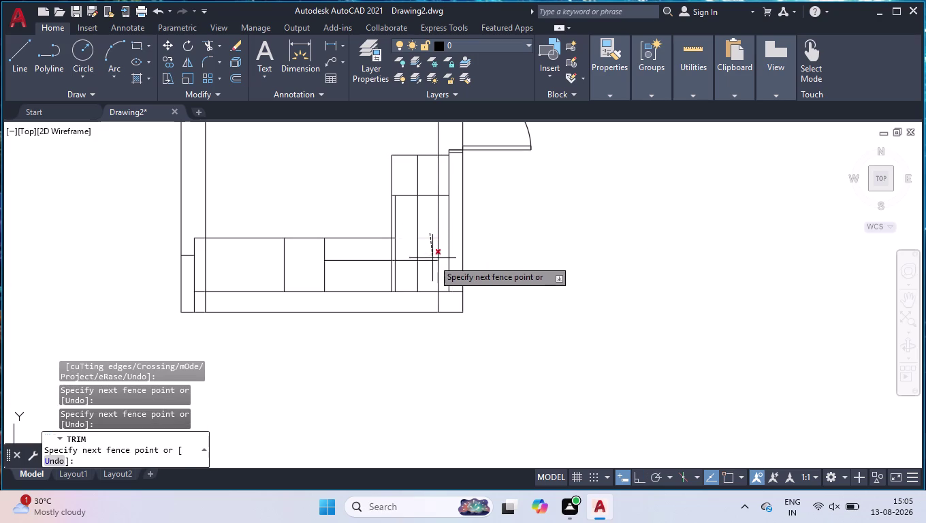
click(434, 274)
click(413, 259)
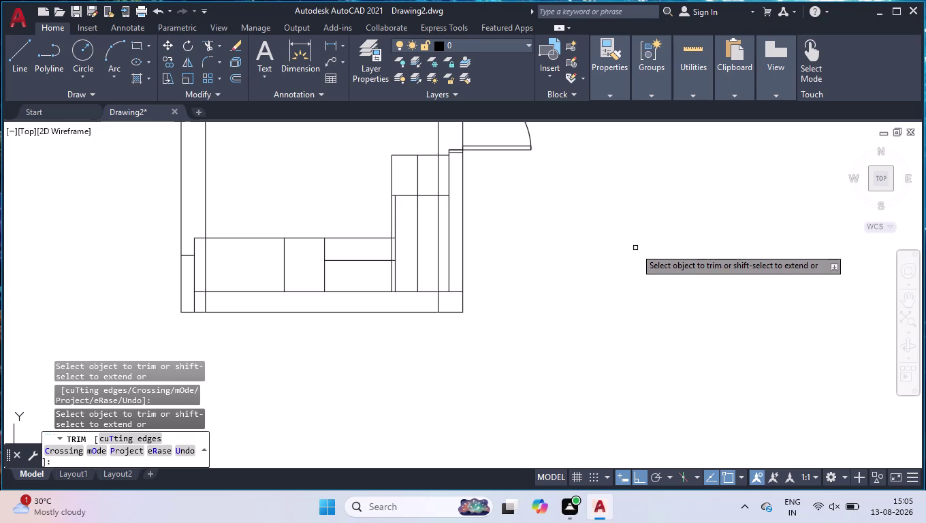
key(Return)
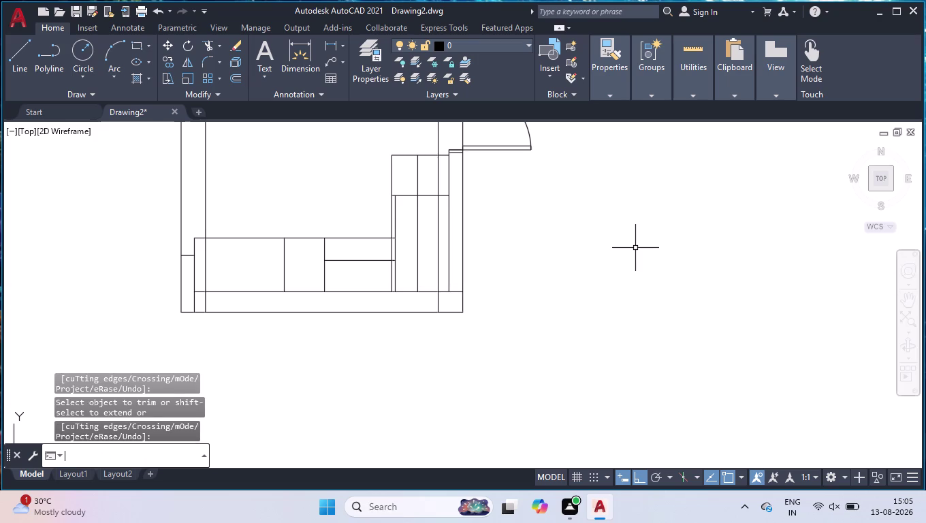
Offset a vertical cabinet line 30 units, then another copy at 40.
key(o)
text(FF)
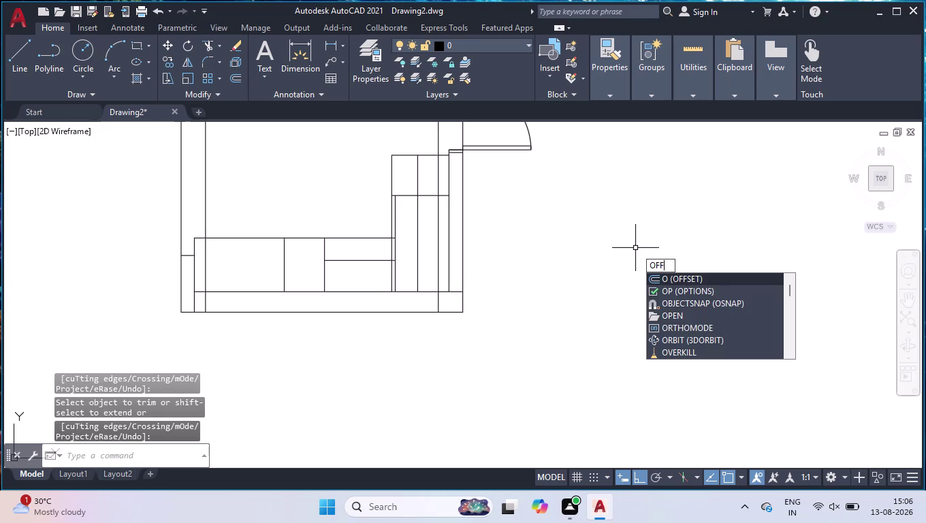
key(Return)
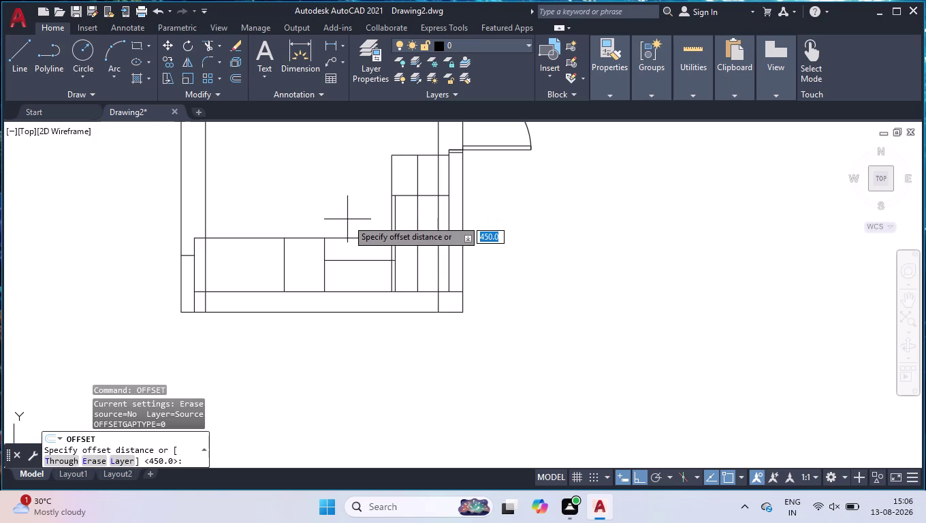
text(30)
key(Return)
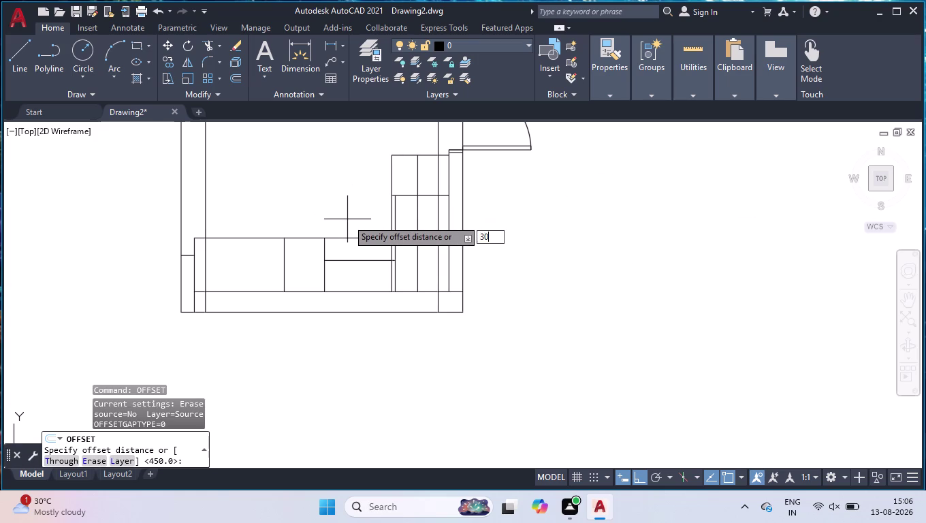
click(392, 246)
click(381, 250)
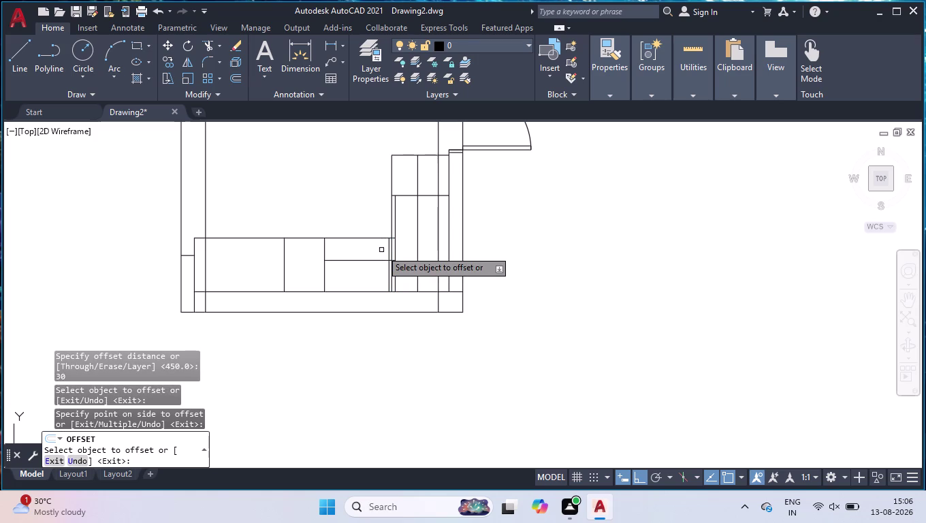
scroll(up, 3)
click(405, 242)
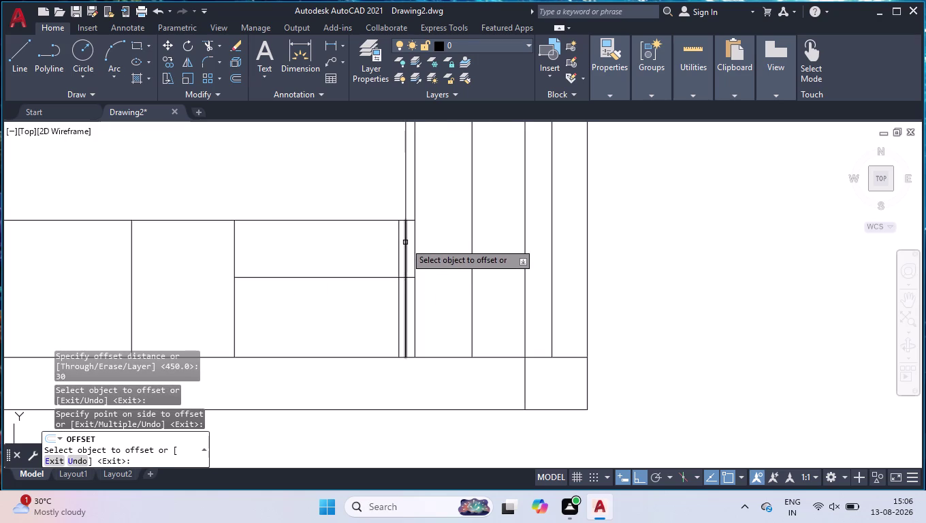
text(40)
key(Return)
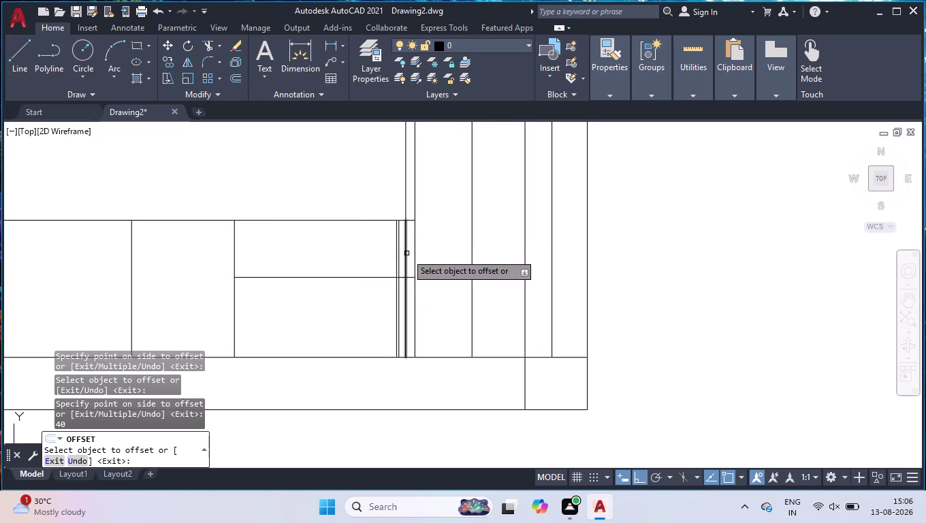
scroll(up, 3)
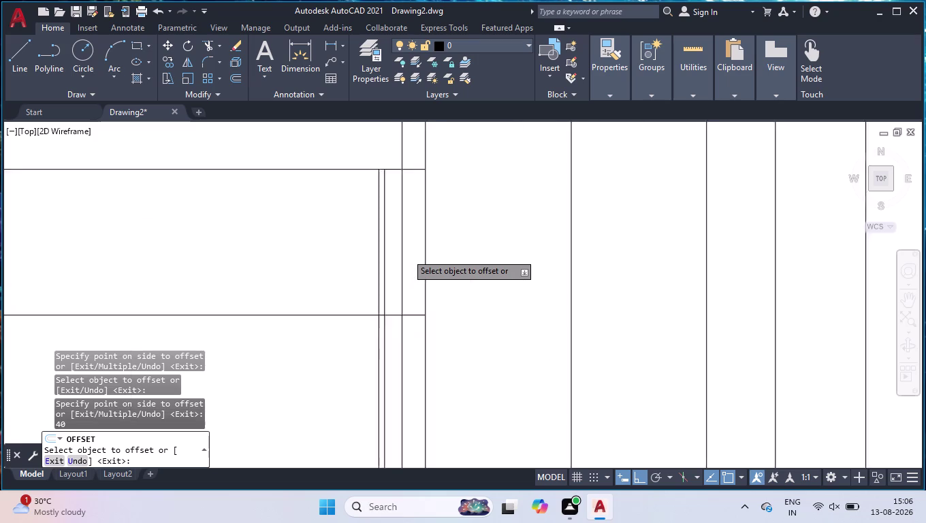
key(Return)
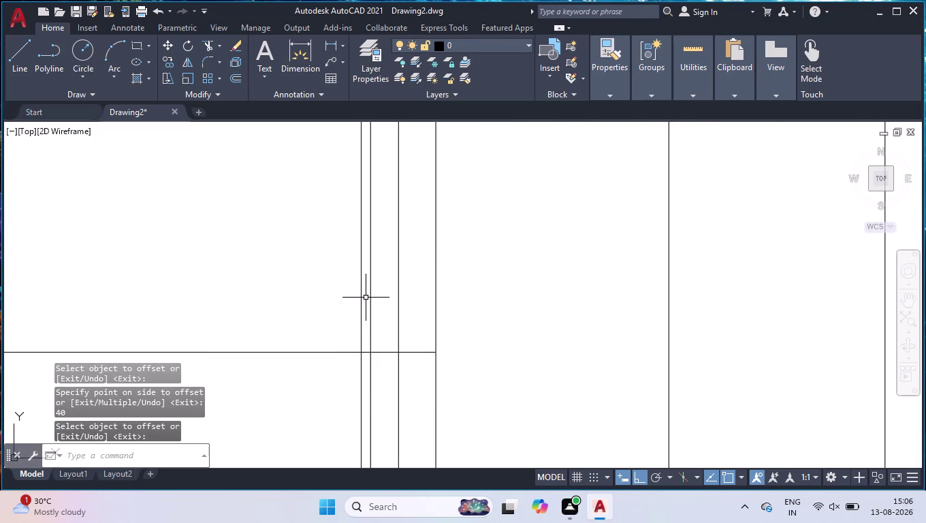
Delete the unwanted vertical line and select the cabinet divider.
click(369, 295)
key(BackSpace)
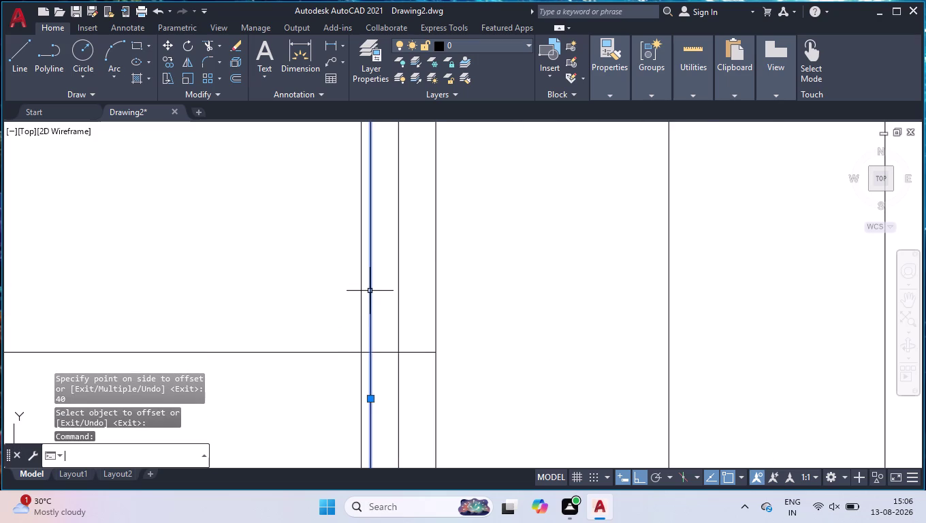
key(Delete)
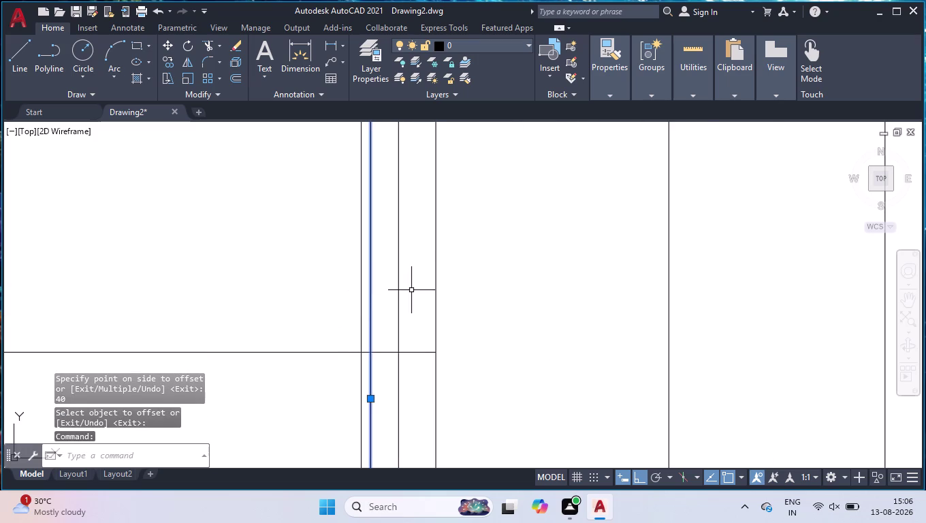
key(Delete)
scroll(down, 3)
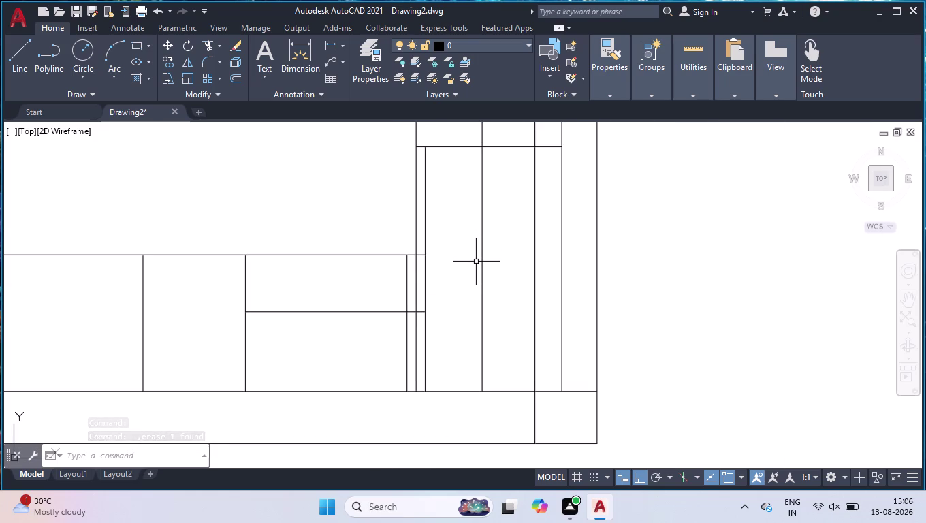
click(424, 224)
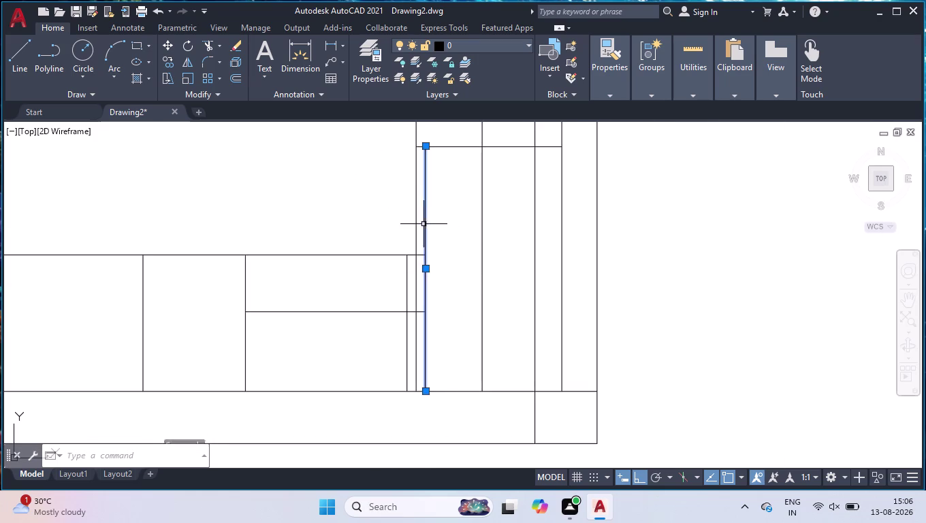
Stretch the vertical cabinet divider 10 units left using its midpoint grip.
click(426, 270)
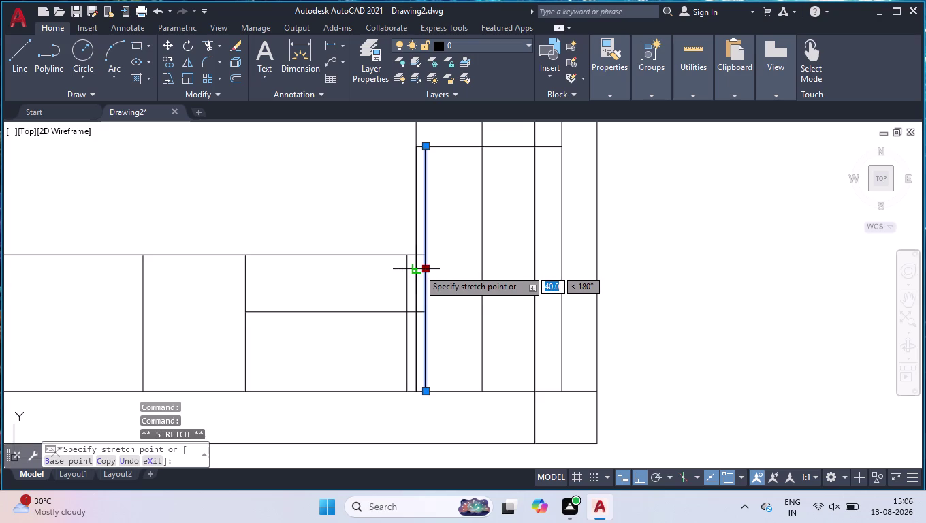
scroll(up, 3)
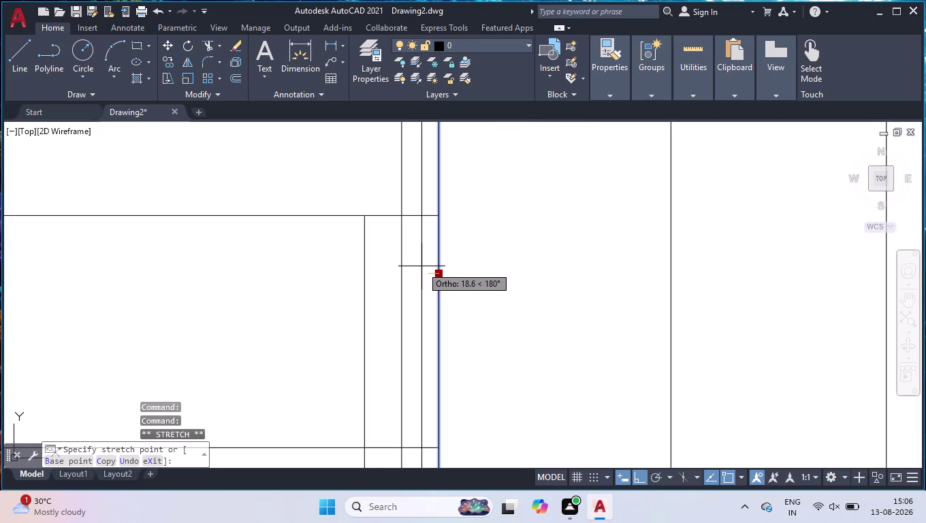
text(10)
key(Return)
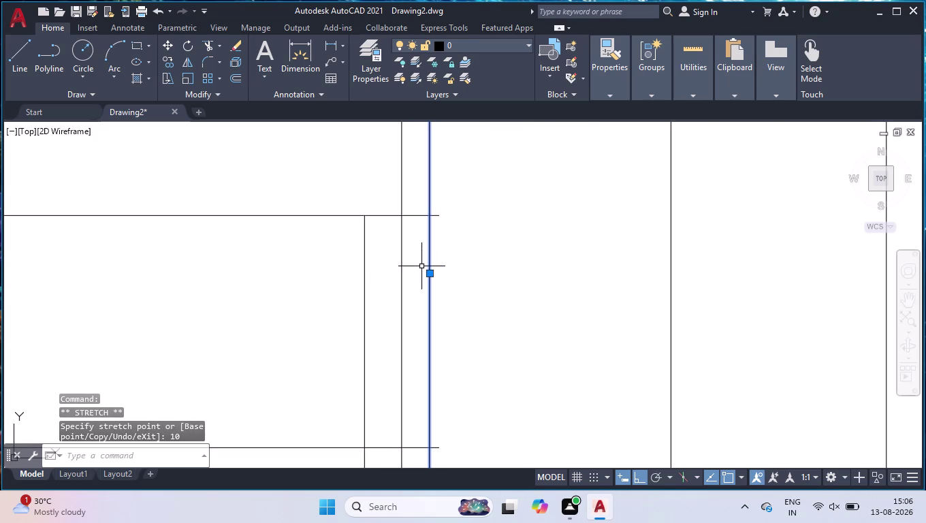
Undo the accidentally deleted line with U, then start TRIM.
scroll(down, 3)
scroll(down, 3)
key(Return)
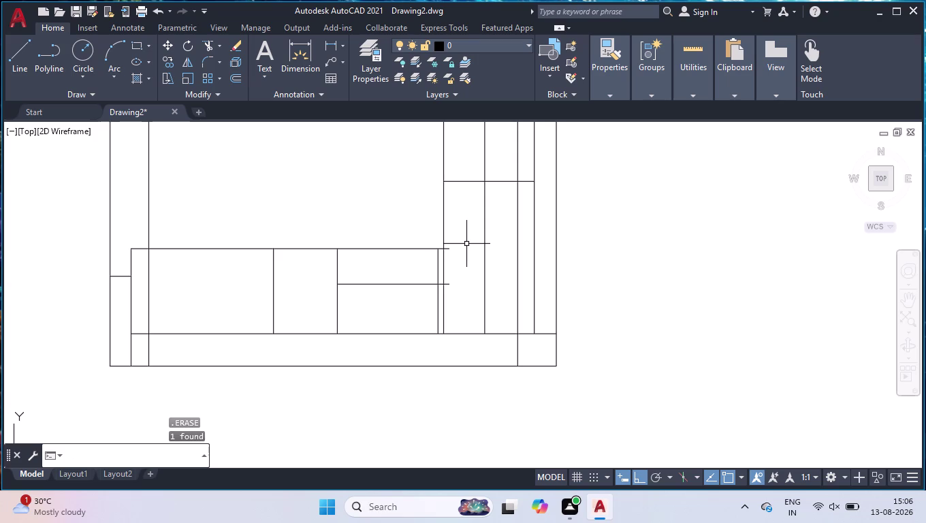
key(u)
key(Return)
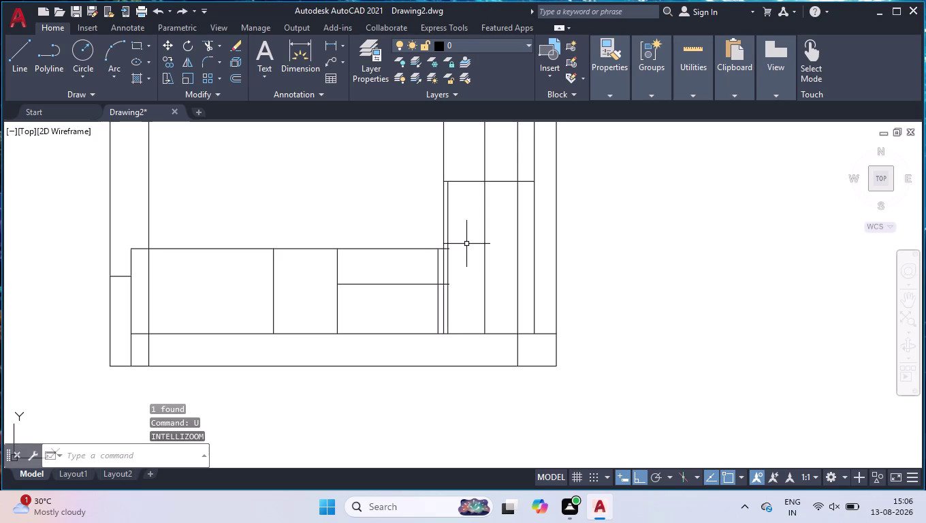
text(TR)
key(Return)
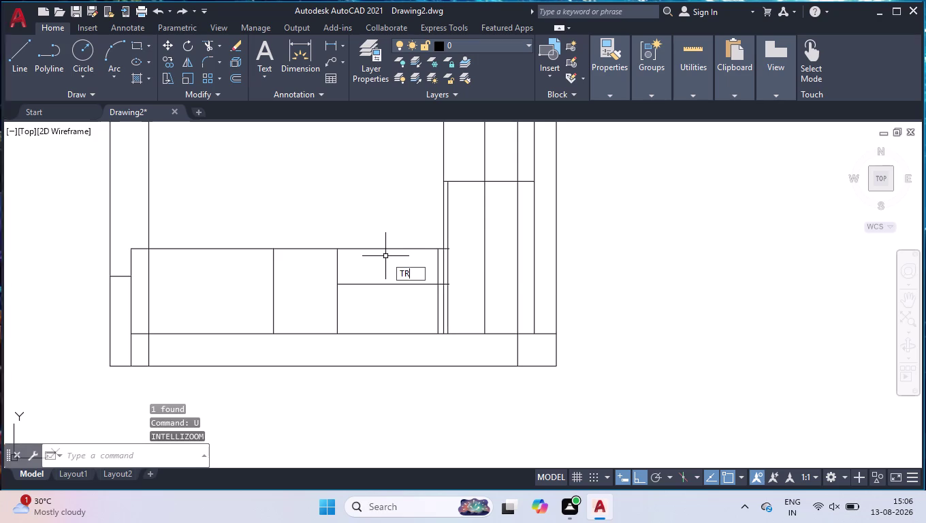
Fence-trim the excess line ends beside the lower-right cabinet divider.
scroll(up, 3)
scroll(up, 3)
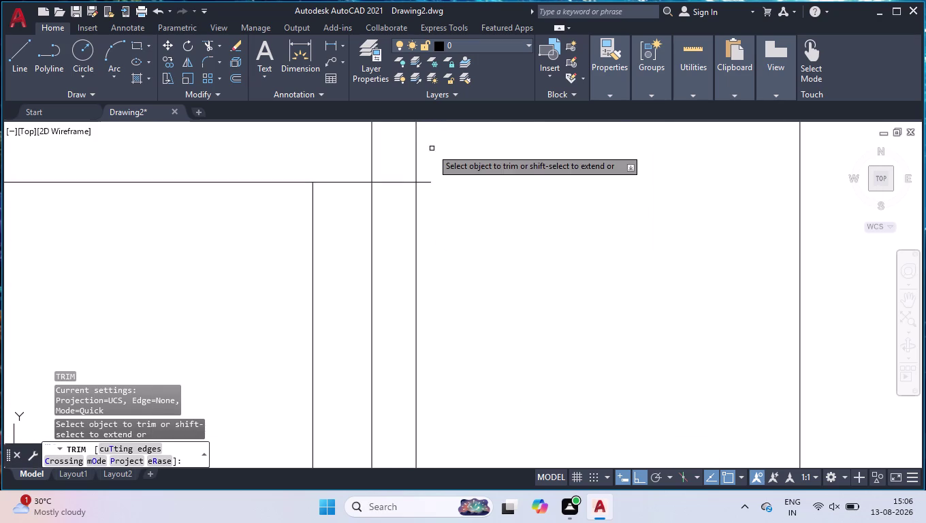
click(426, 160)
scroll(down, 3)
scroll(up, 3)
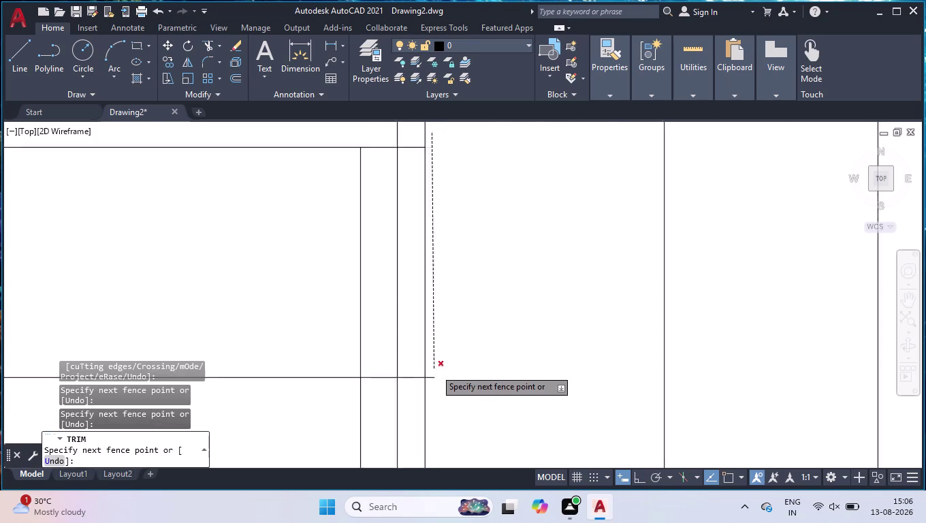
scroll(up, 3)
click(407, 433)
scroll(down, 3)
scroll(down, 3)
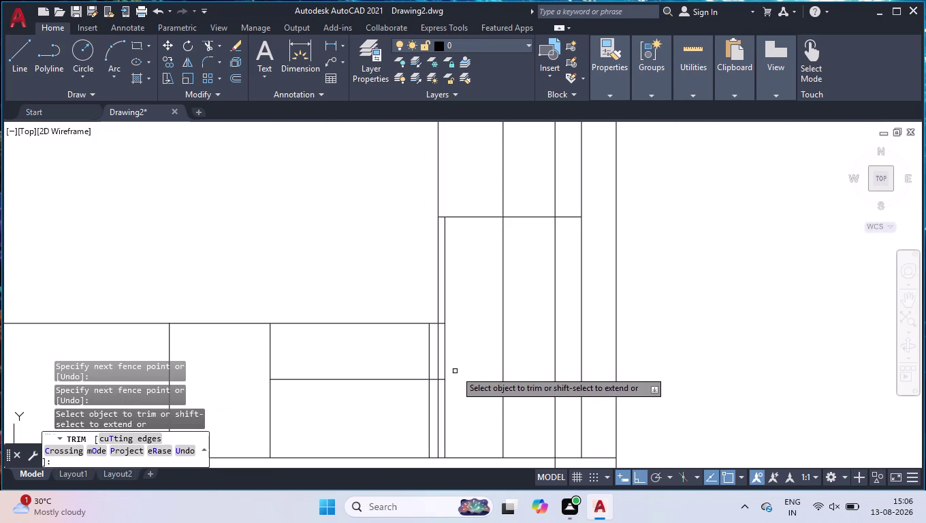
key(Return)
scroll(down, 3)
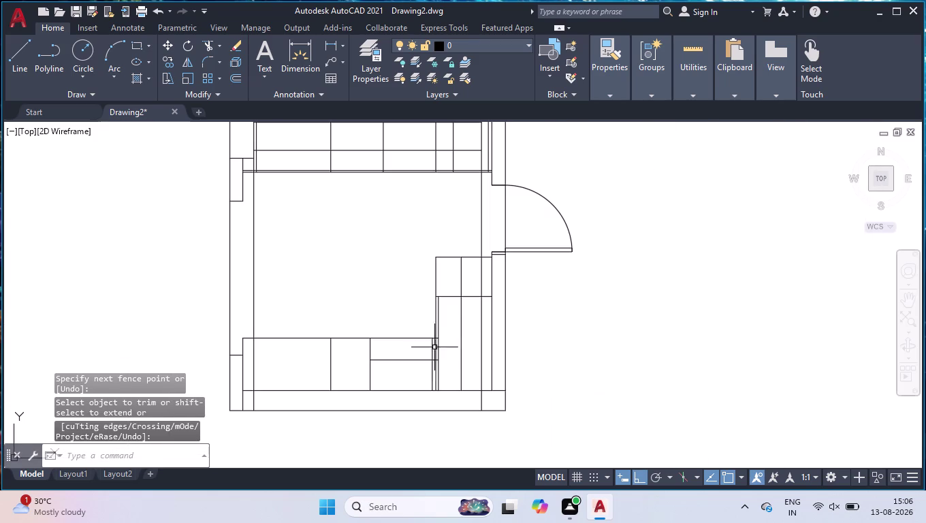
scroll(down, 3)
scroll(up, 3)
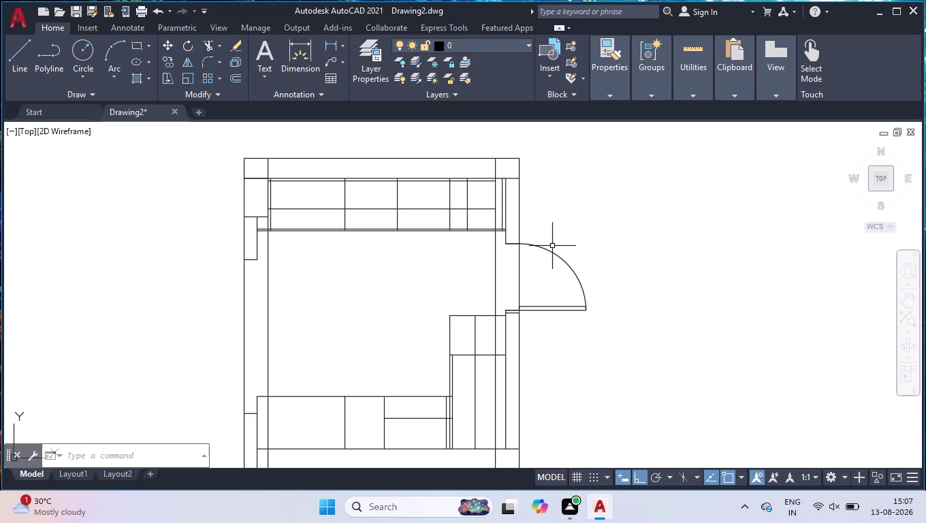
Place a vertical 1075 linear dimension to the right of the lower-right cabinet.
text(DLI)
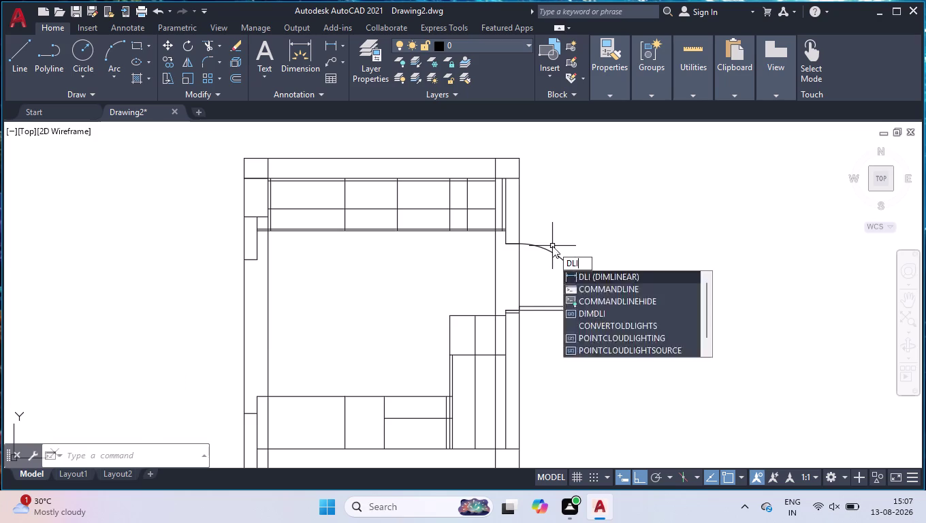
key(Return)
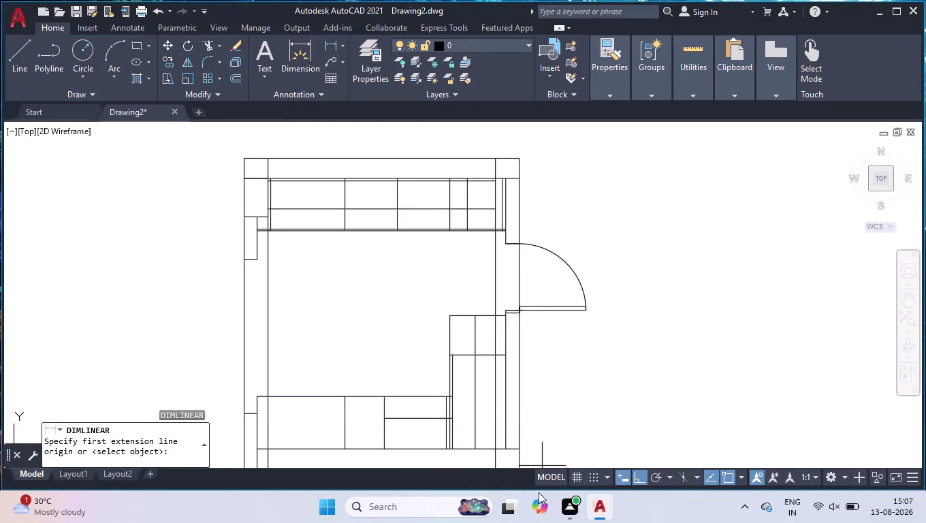
click(478, 451)
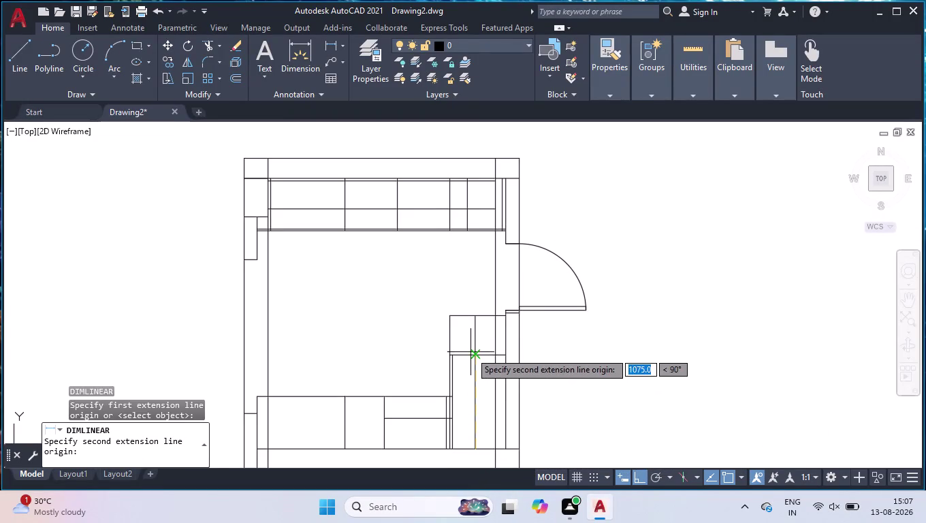
click(473, 357)
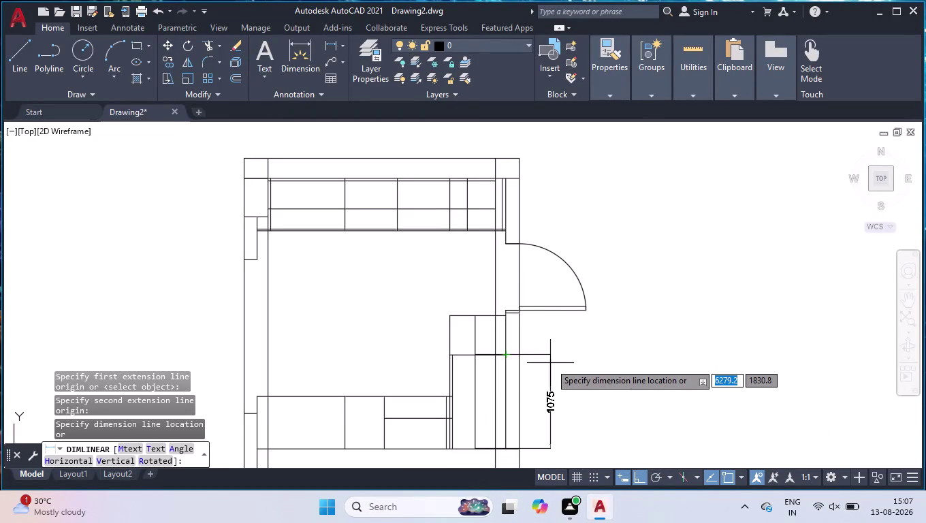
click(550, 363)
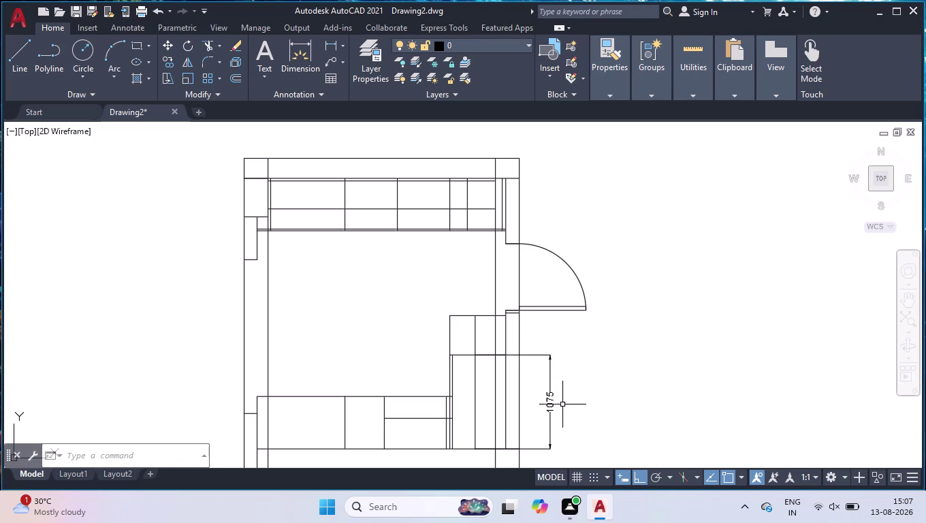
Select the 1075 dimension, then start and abandon a second linear dimension.
click(551, 382)
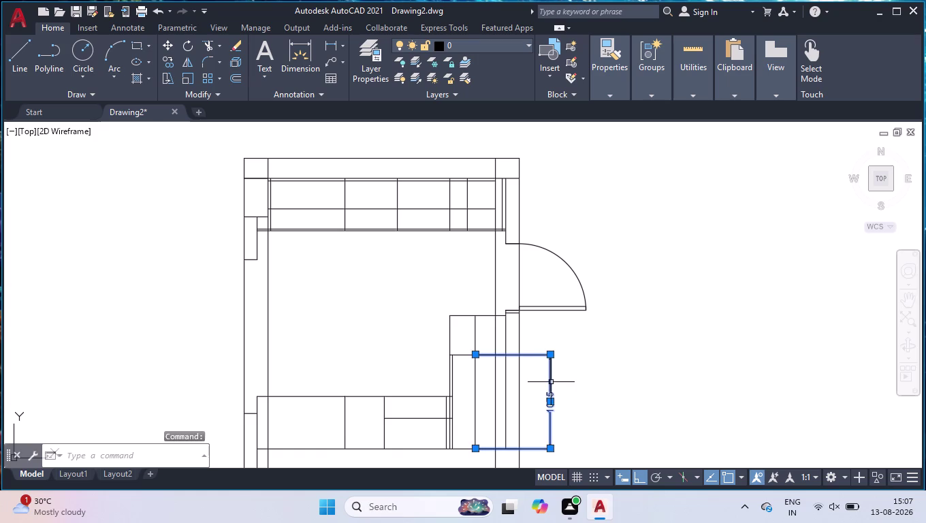
scroll(down, 3)
scroll(up, 3)
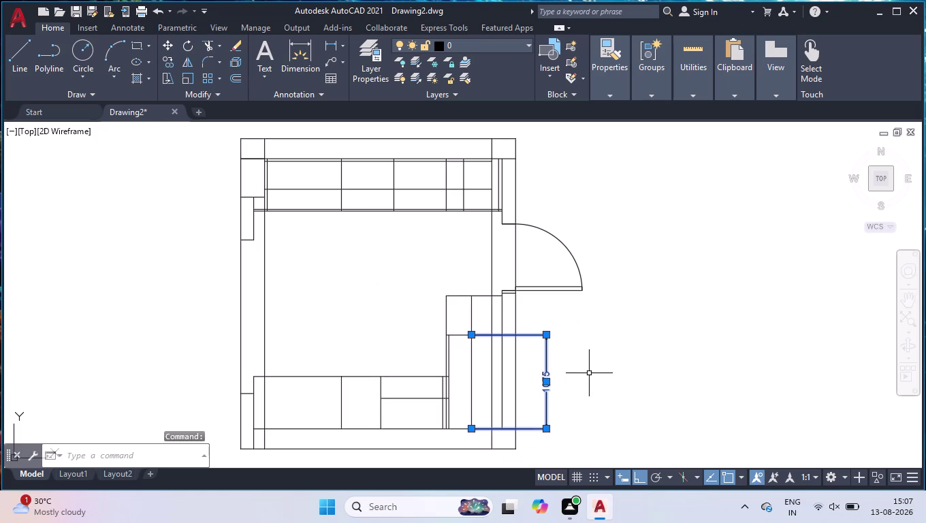
key(Return)
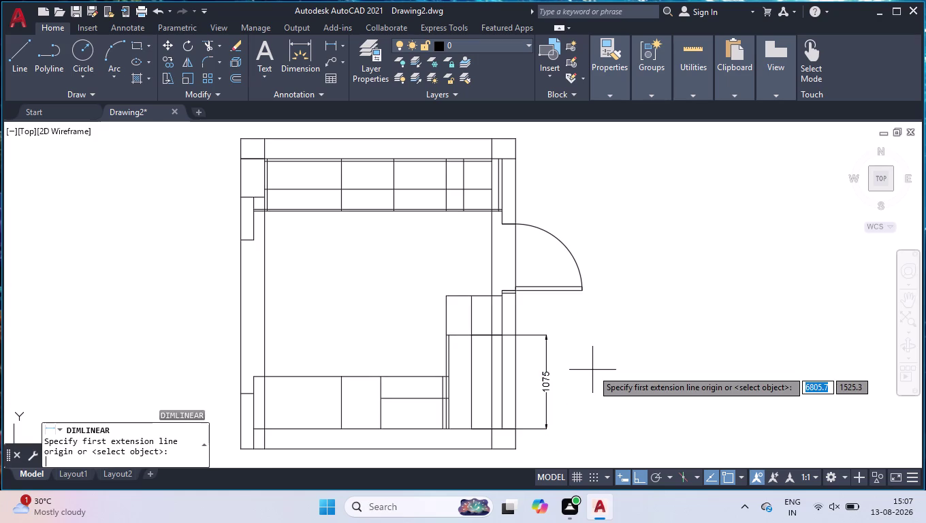
click(548, 385)
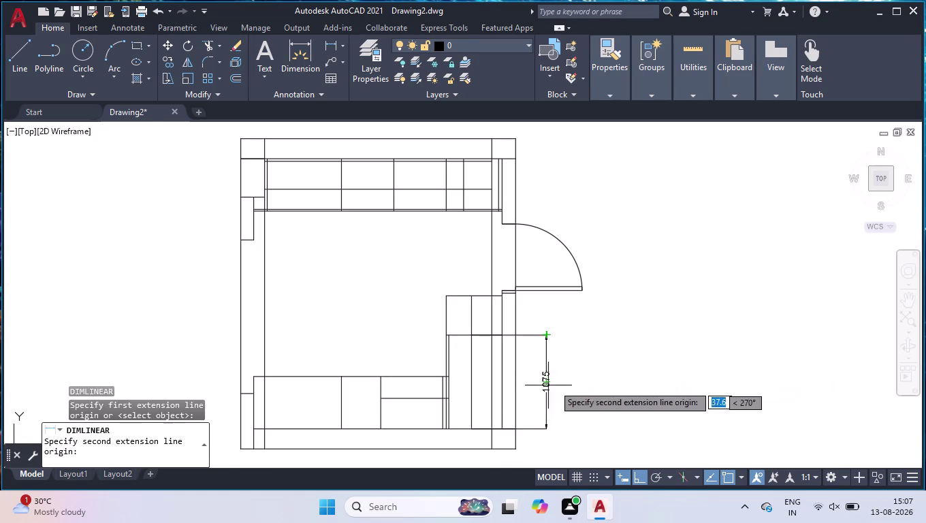
key(Delete)
key(Delete)
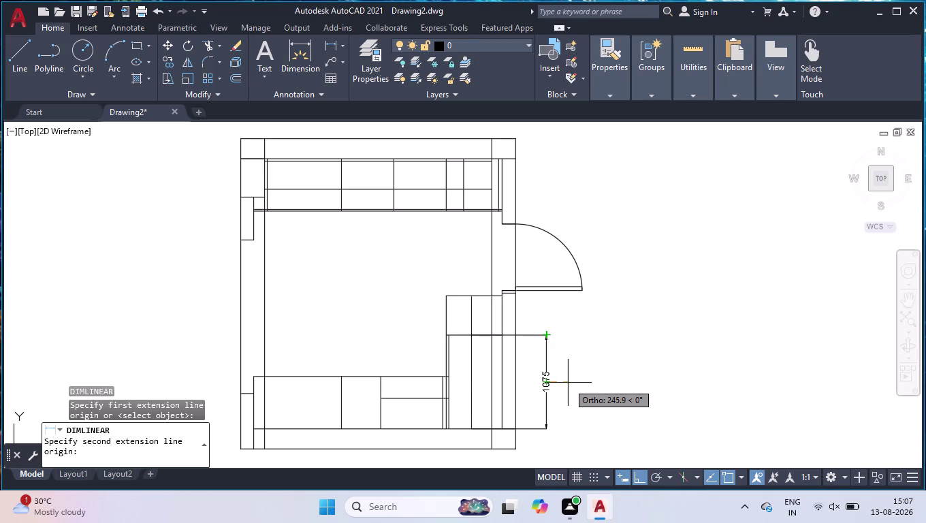
click(558, 409)
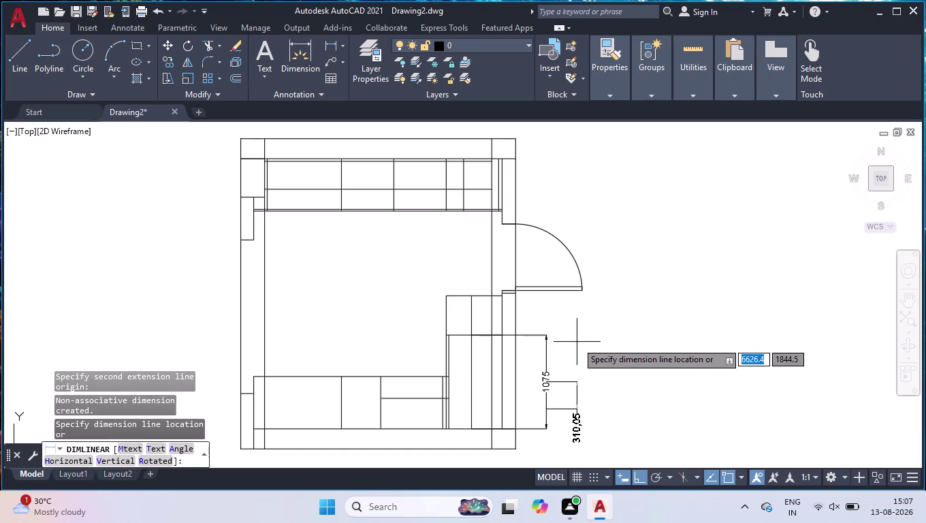
key(Return)
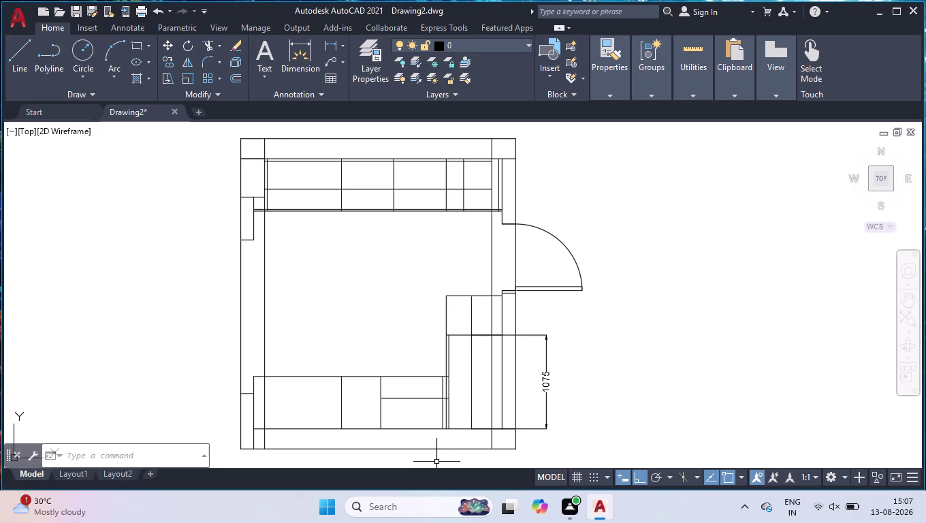
scroll(up, 3)
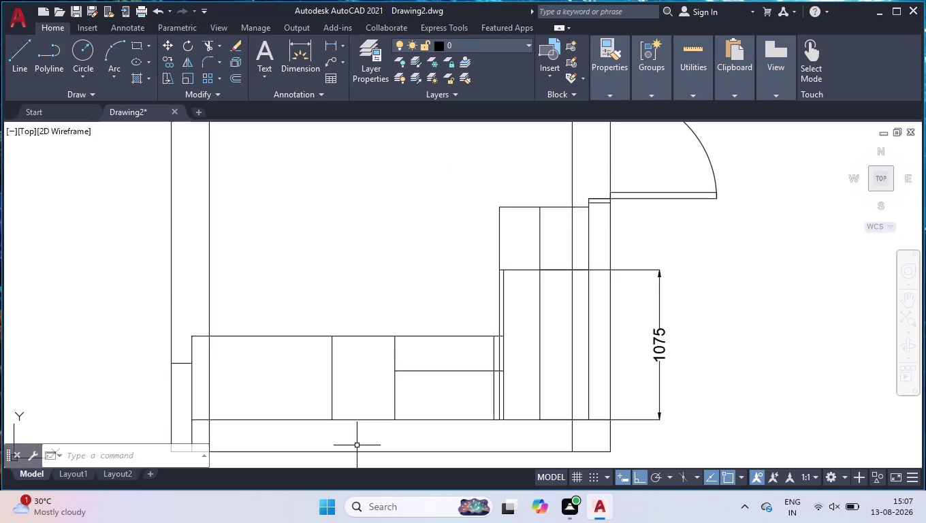
Dimension the 229 gap between the bottom outer line and the cabinets' bottom edge.
text(DLI)
key(Return)
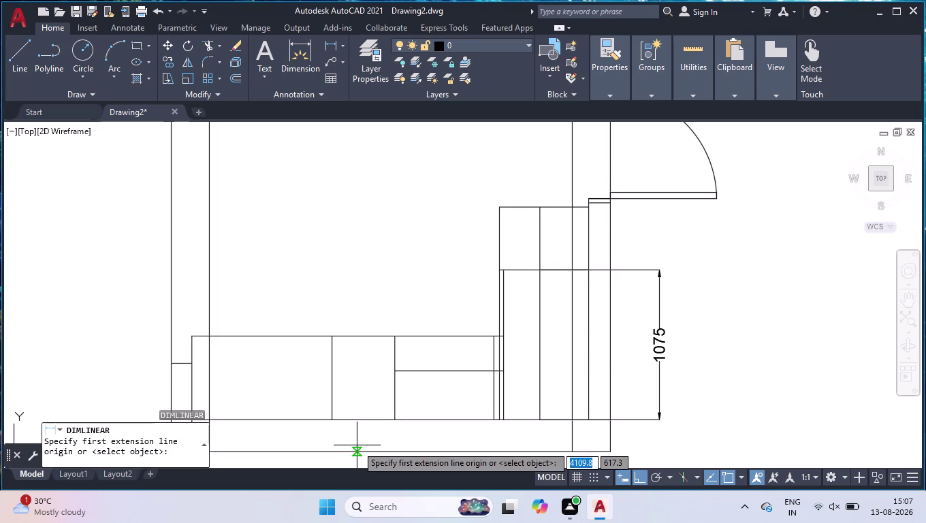
click(393, 420)
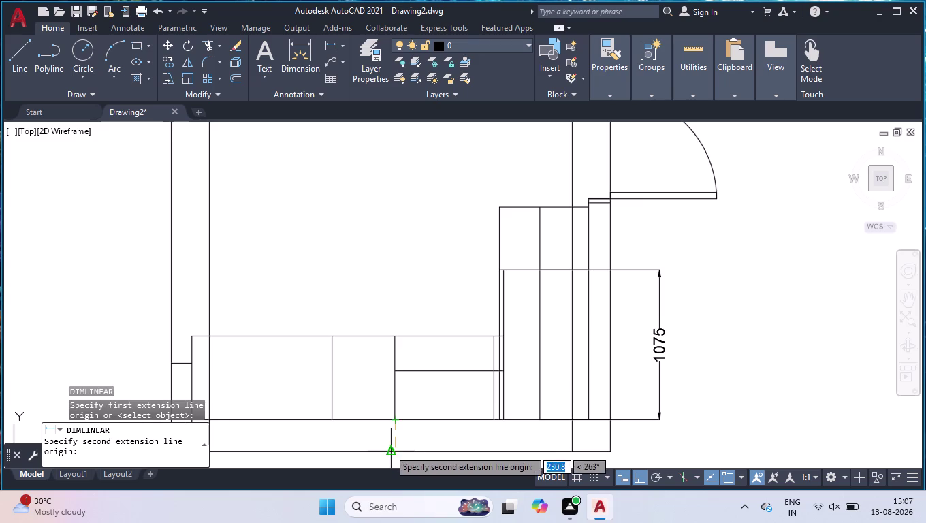
click(397, 453)
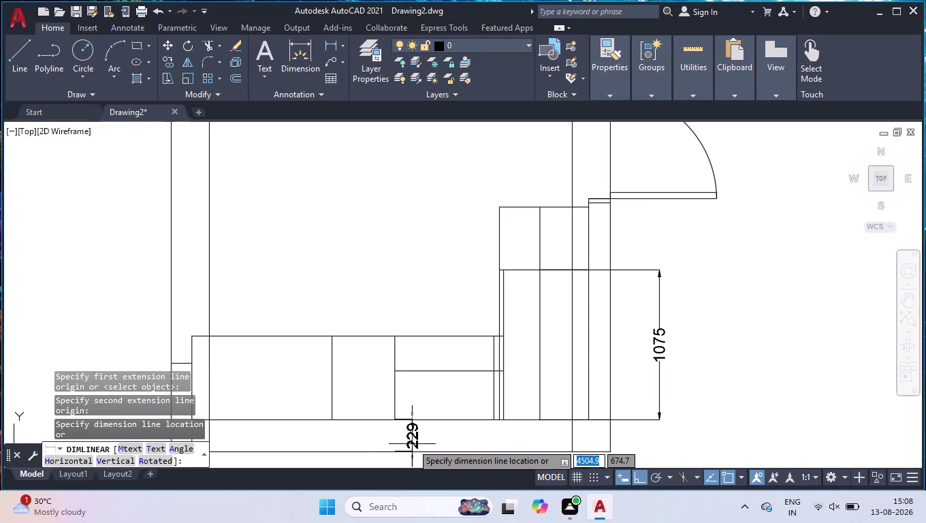
click(413, 441)
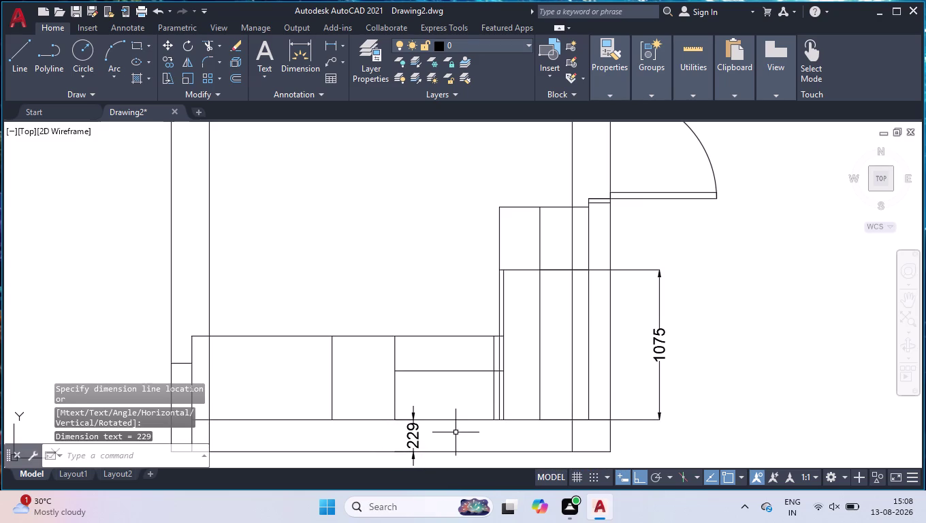
scroll(down, 3)
scroll(up, 3)
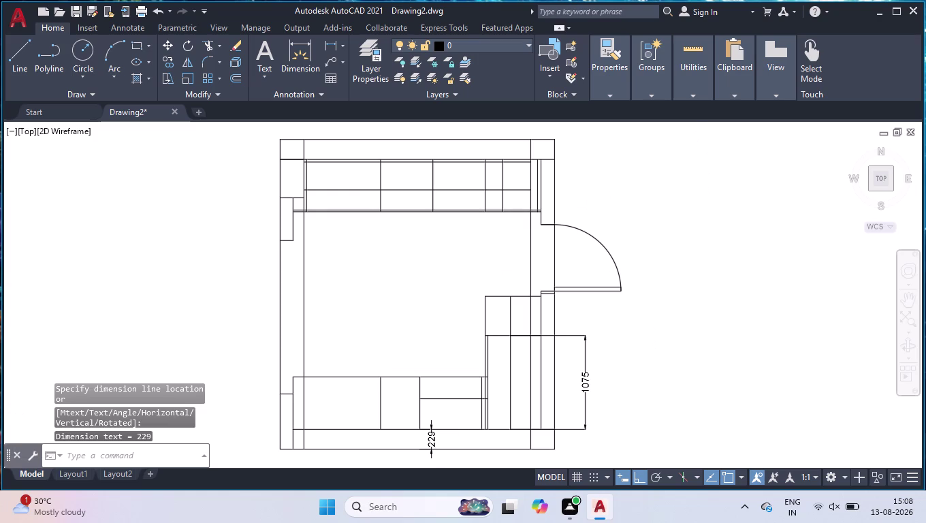
scroll(down, 3)
scroll(up, 3)
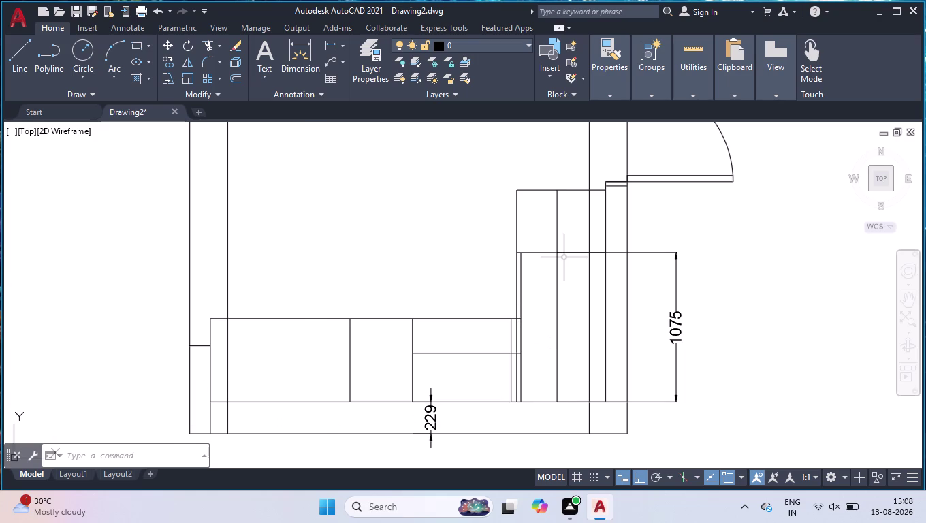
Erase the 229 dimension and offset the bottom outer line 124 units upward.
click(427, 421)
key(Delete)
text(OFF)
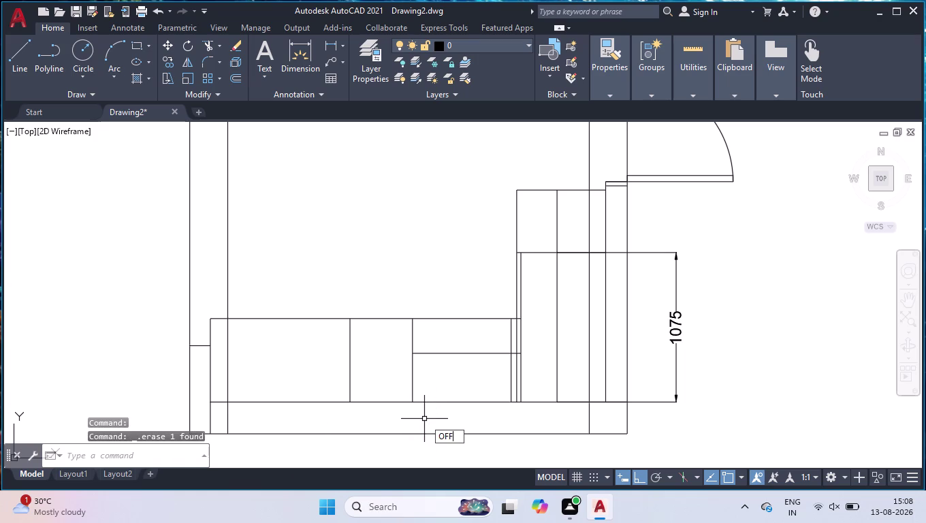
key(Return)
text(12)
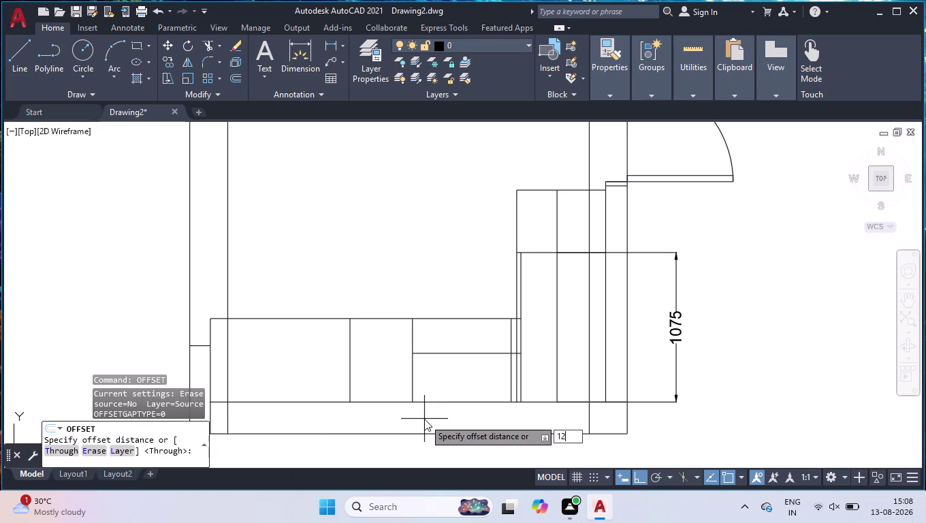
text(4)
key(Return)
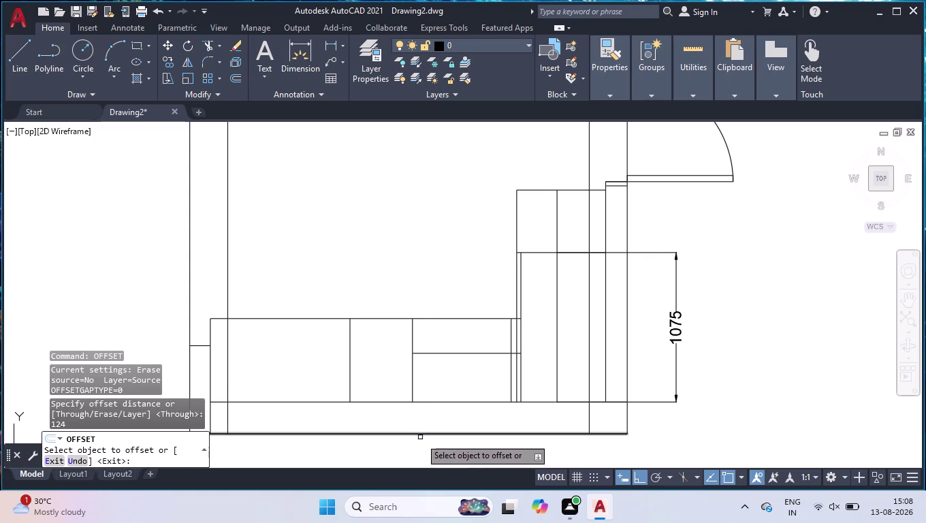
click(423, 434)
click(427, 423)
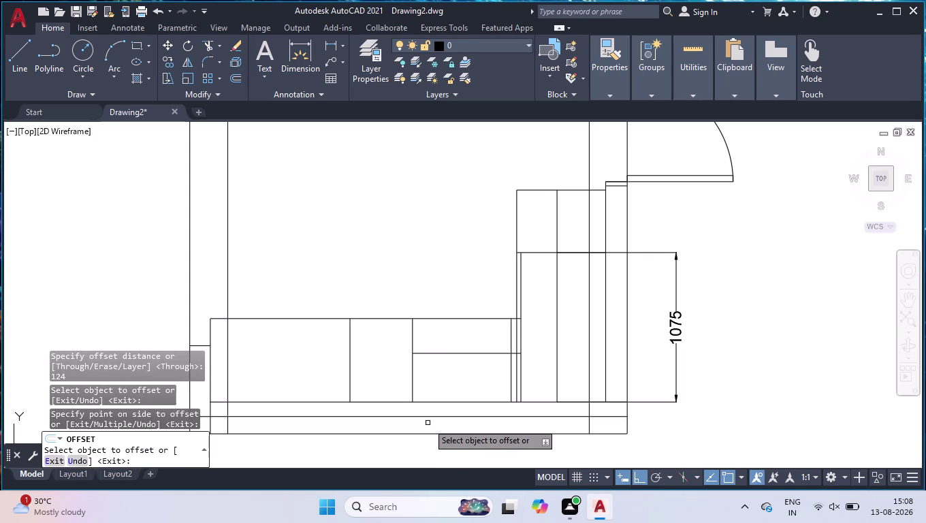
key(Return)
Preview an 1180 vertical linear dimension, then cancel it.
text(DLI)
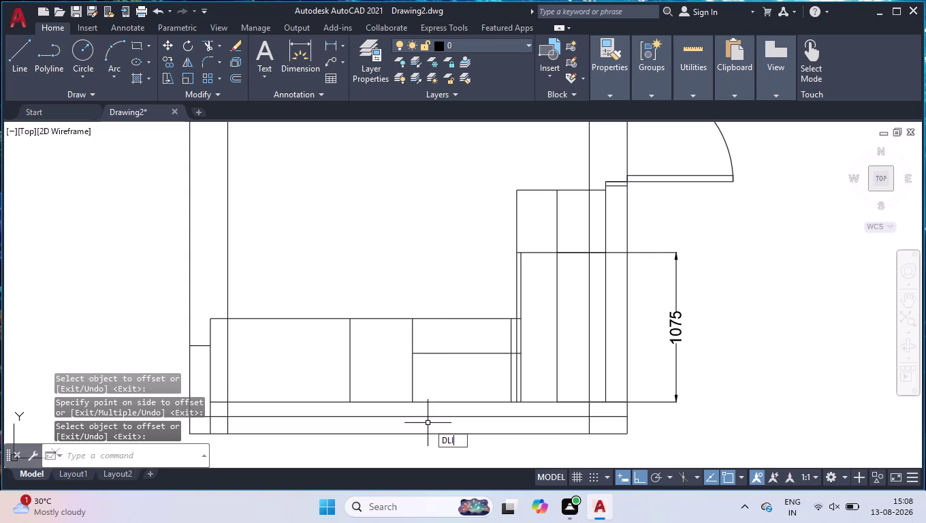
key(Return)
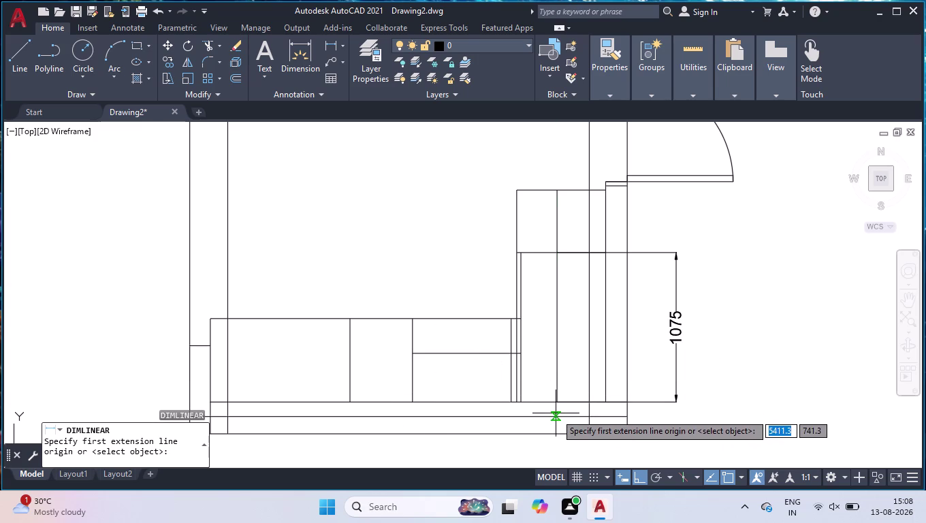
scroll(up, 3)
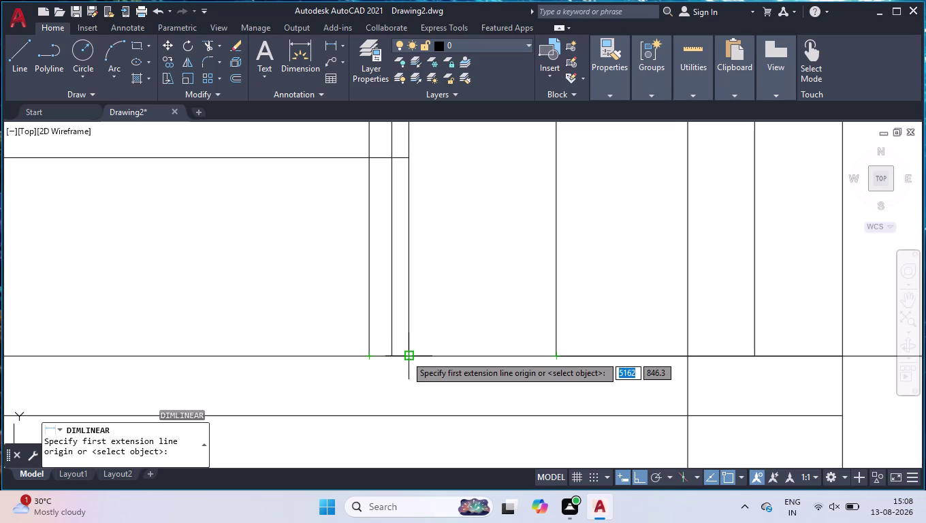
click(409, 416)
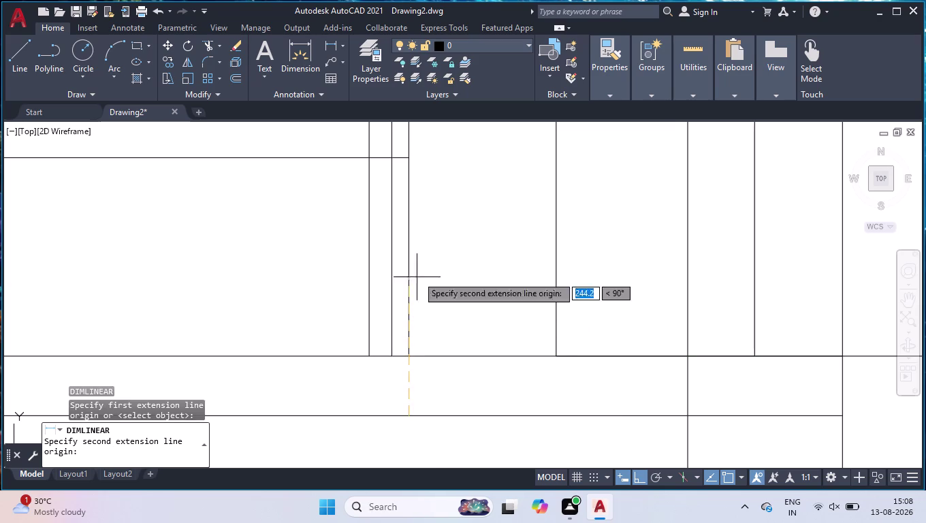
scroll(down, 3)
scroll(up, 3)
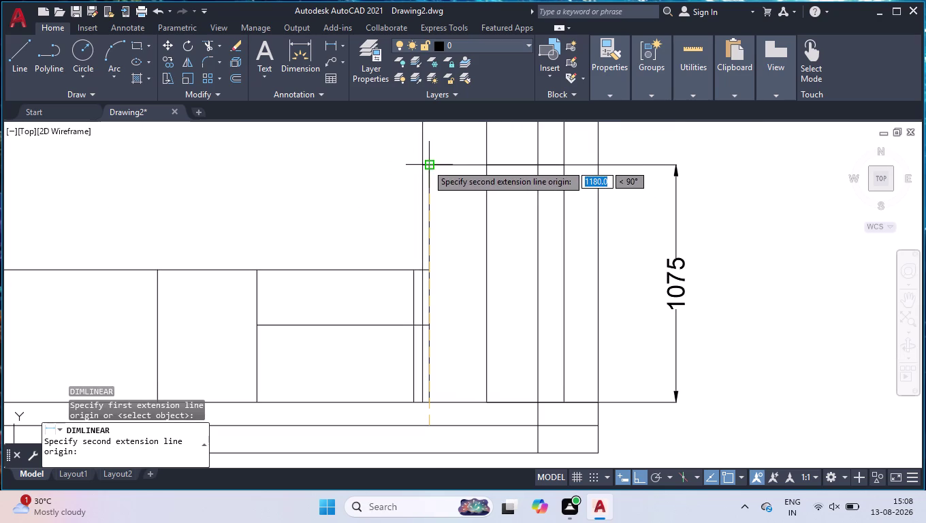
click(427, 164)
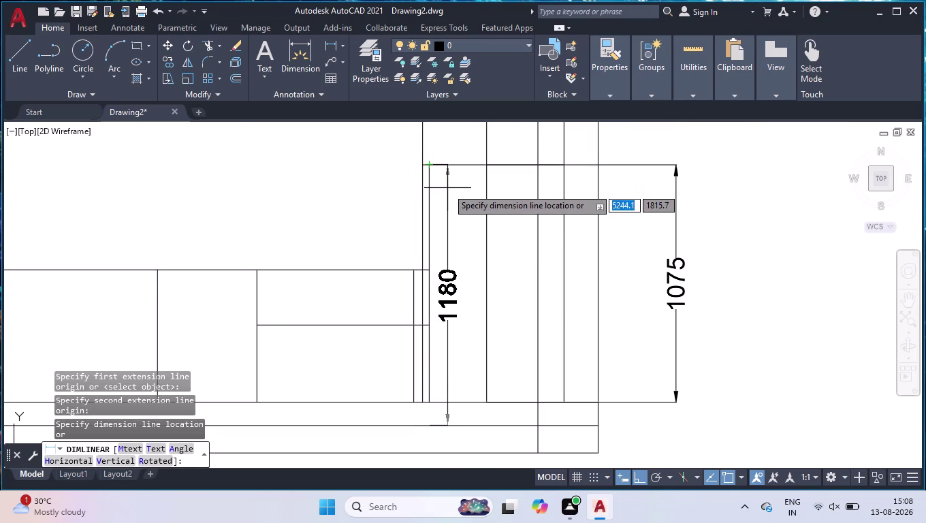
key(Return)
Pan the view to the left end of the lower cabinet run.
scroll(down, 3)
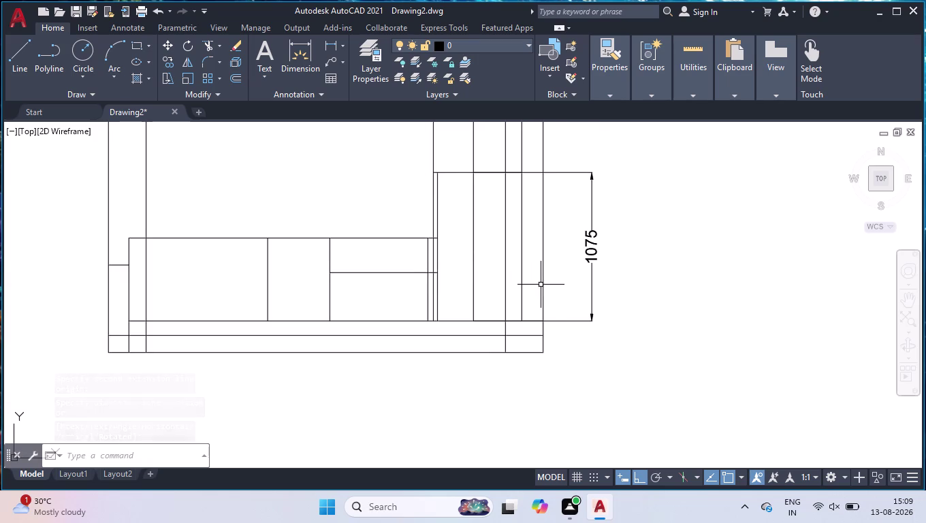
scroll(down, 3)
scroll(up, 3)
scroll(up, 3)
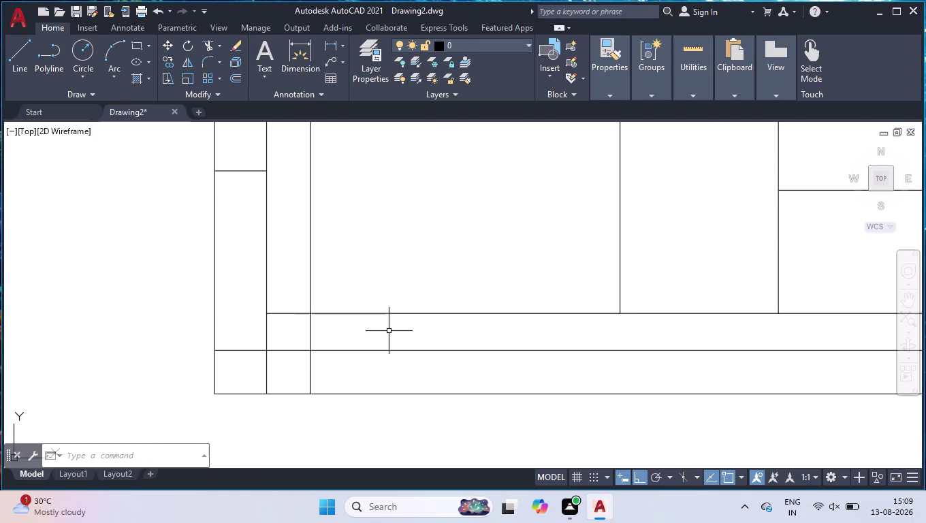
scroll(down, 3)
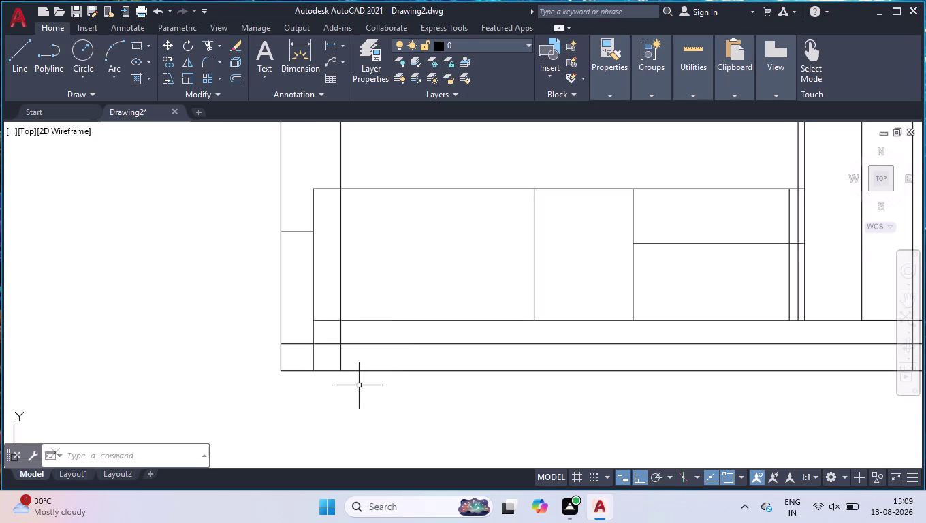
Place a vertical 705 dimension to the left of the lower cabinet run's left end.
text(DLI)
key(Return)
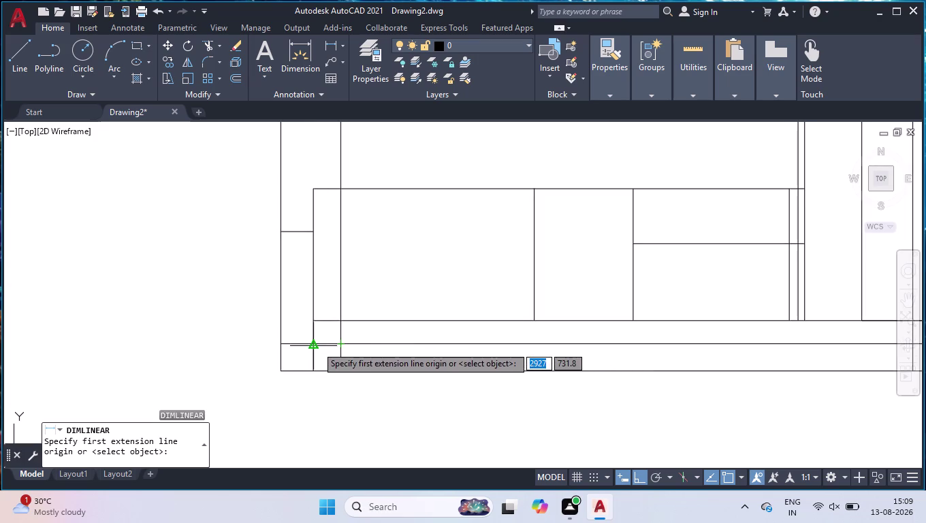
scroll(up, 3)
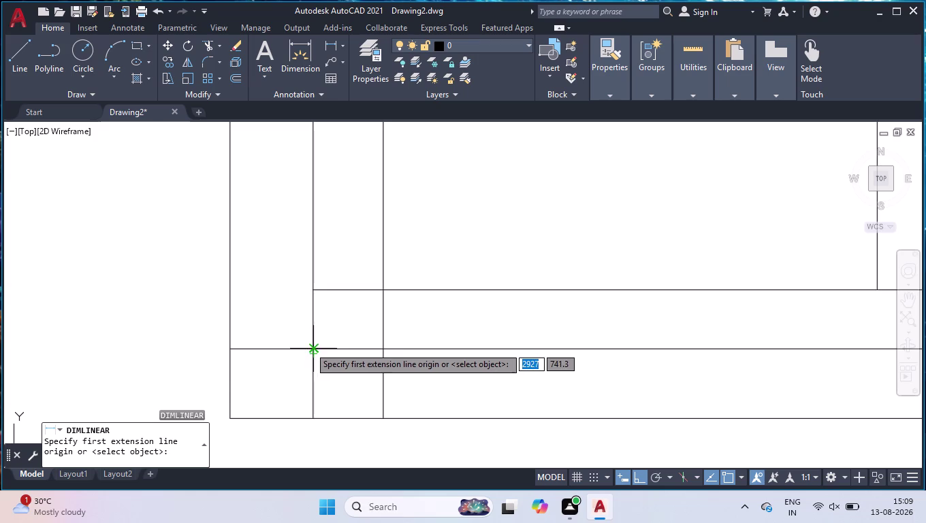
click(310, 347)
scroll(down, 3)
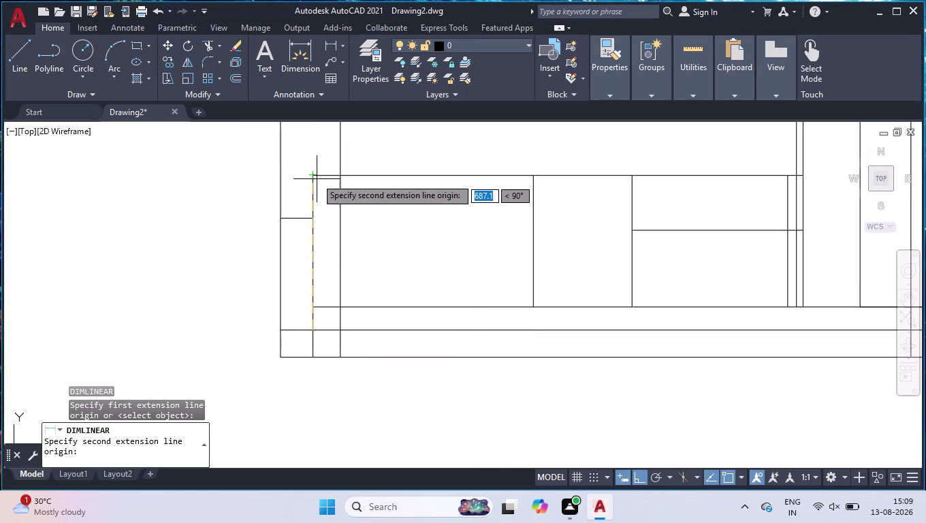
click(316, 177)
click(249, 181)
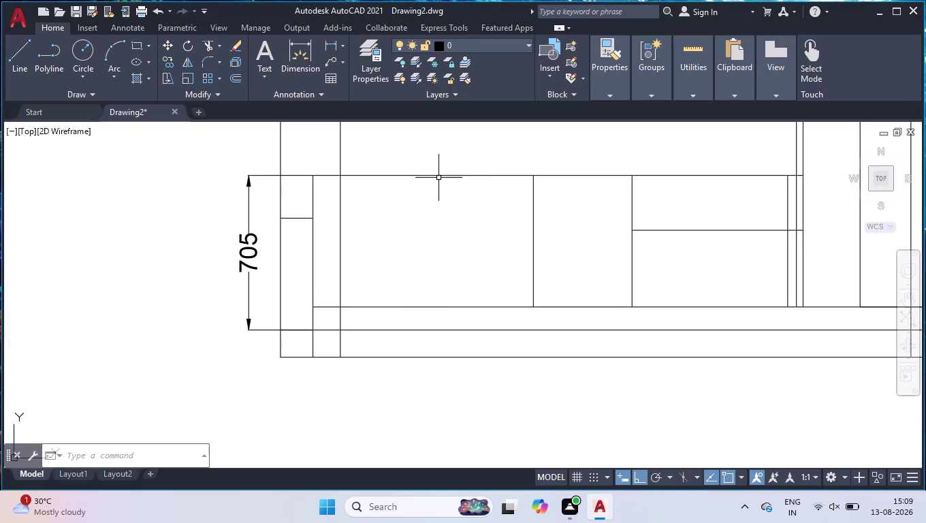
Select the lower cabinets' top line and zoom out to the full room plan.
click(439, 176)
click(551, 176)
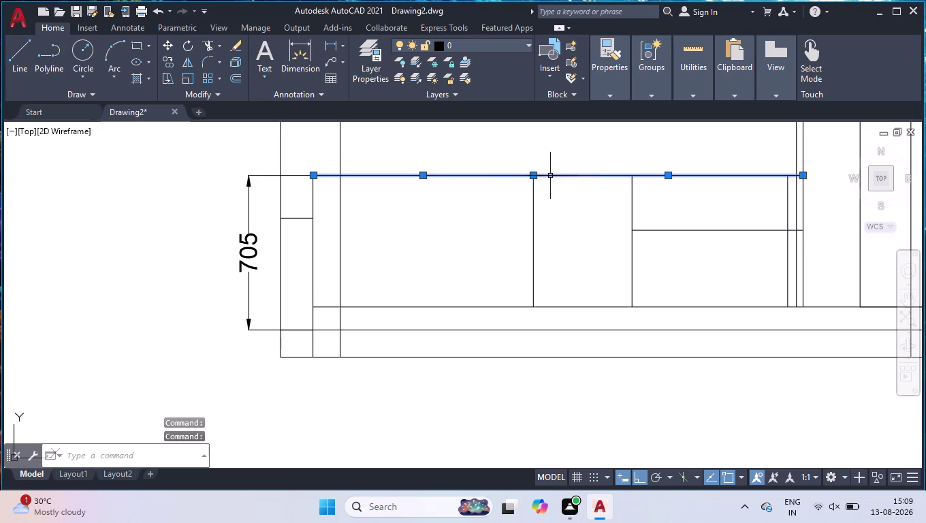
scroll(down, 3)
scroll(down, 3)
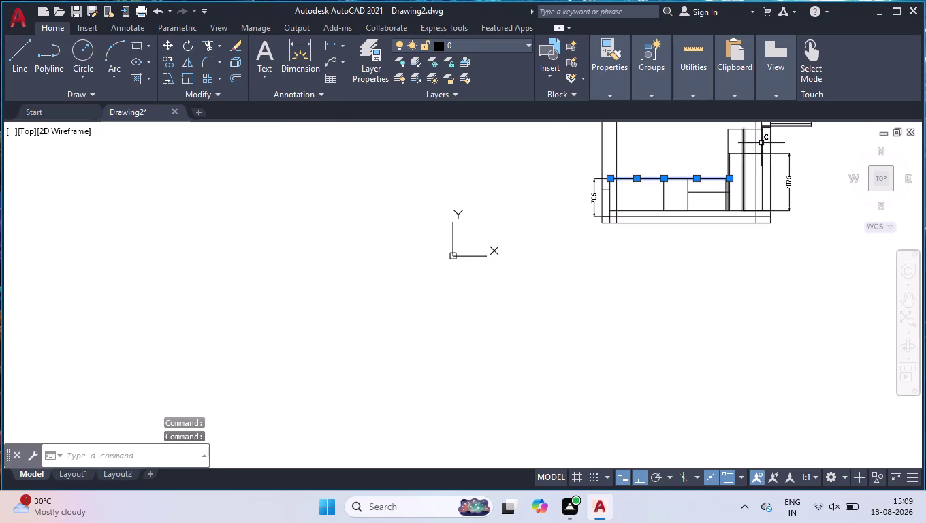
scroll(up, 3)
scroll(down, 3)
scroll(down, 3)
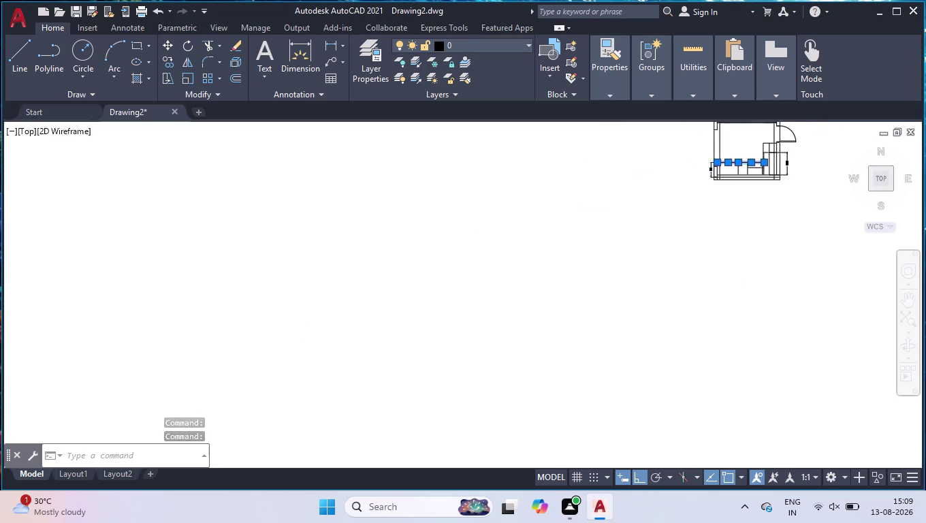
scroll(down, 3)
scroll(up, 3)
scroll(up, 3)
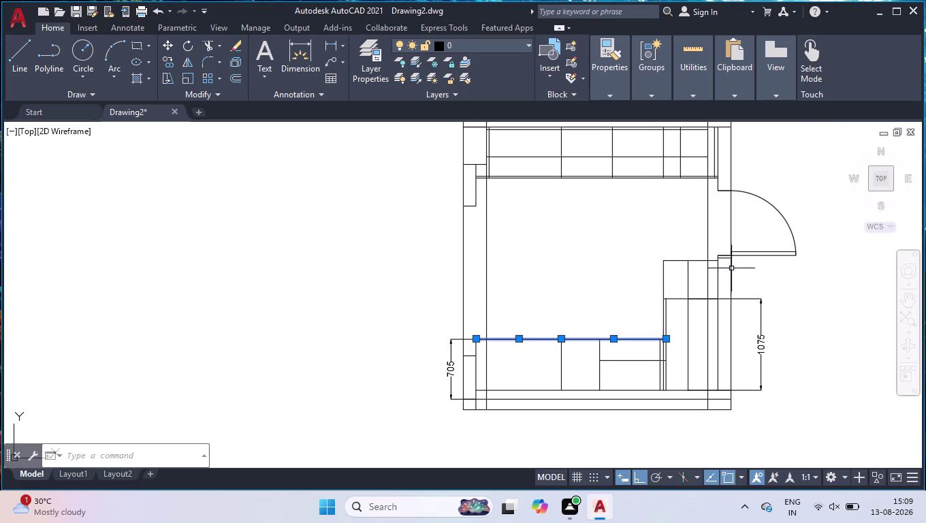
Window-select the corner cabinet lines and repeat the linear dimension command.
click(702, 254)
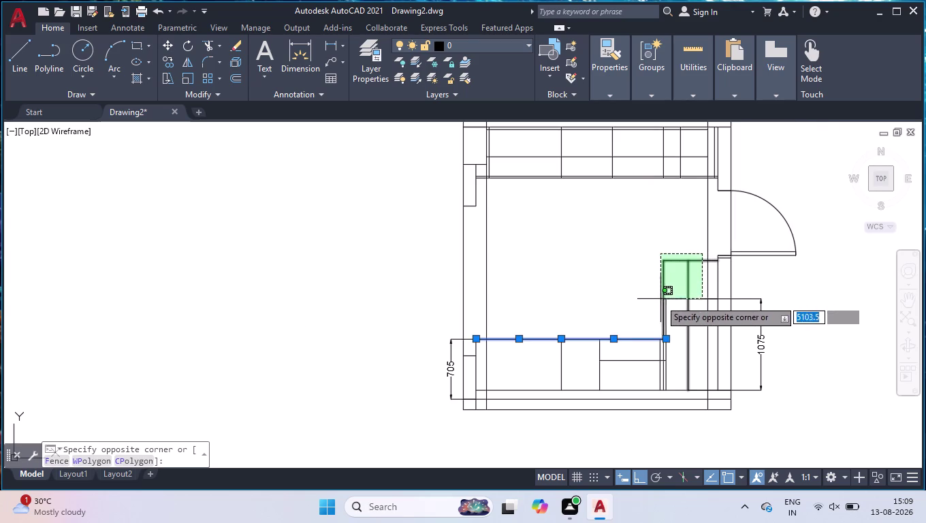
click(648, 318)
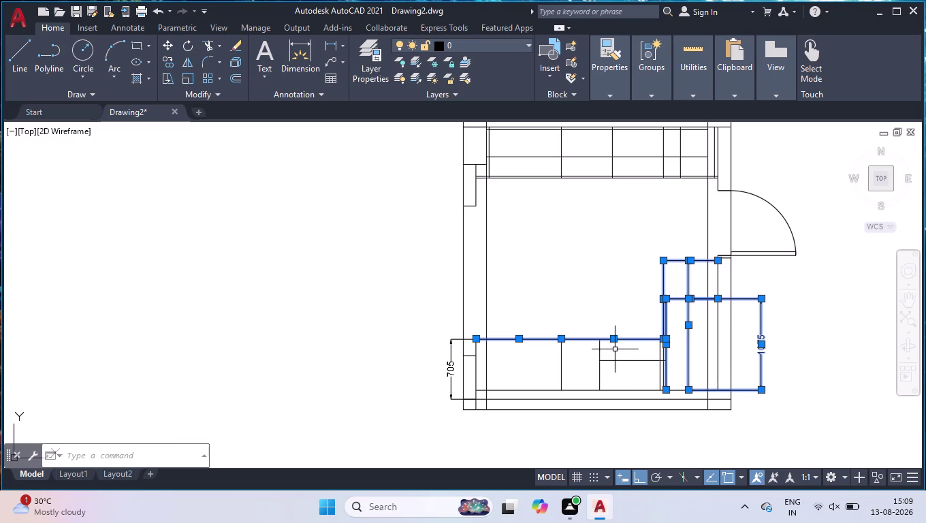
key(Return)
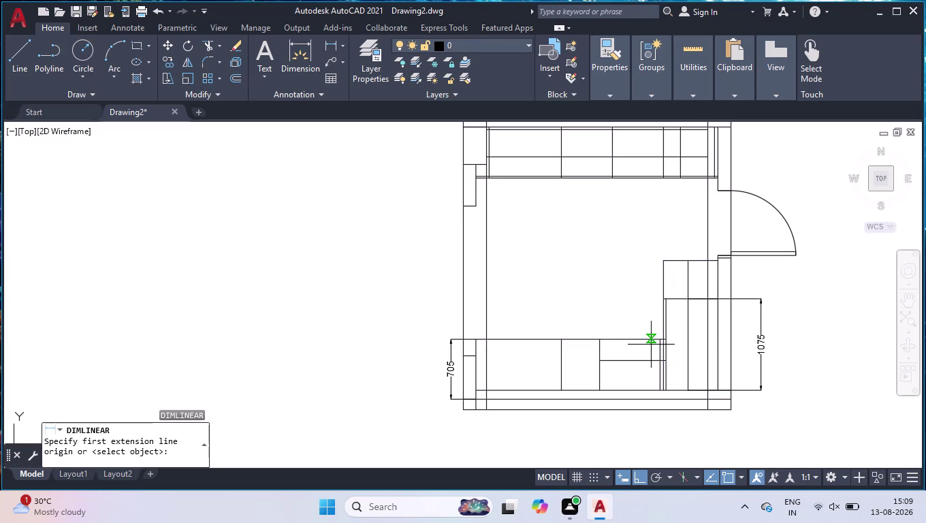
Try a 1005 dimension of the lower cabinet top line, then cancel it.
key(Return)
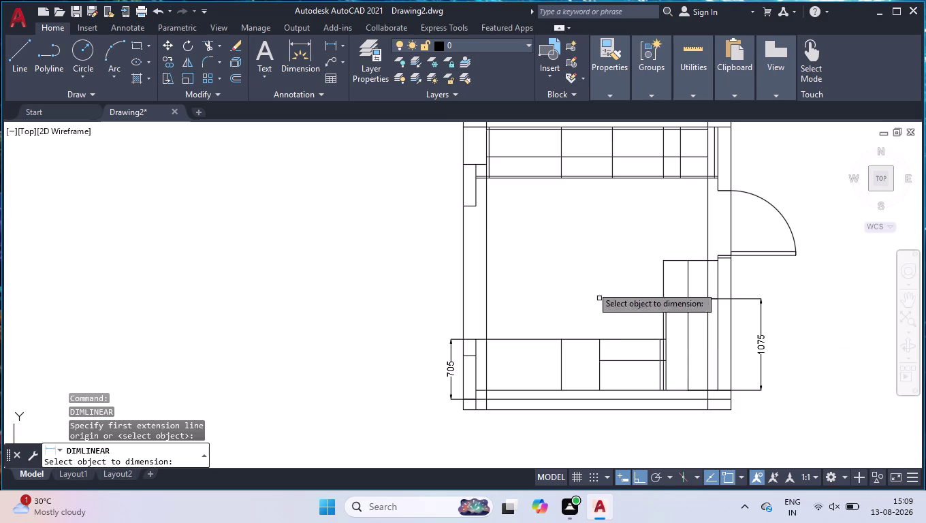
click(498, 340)
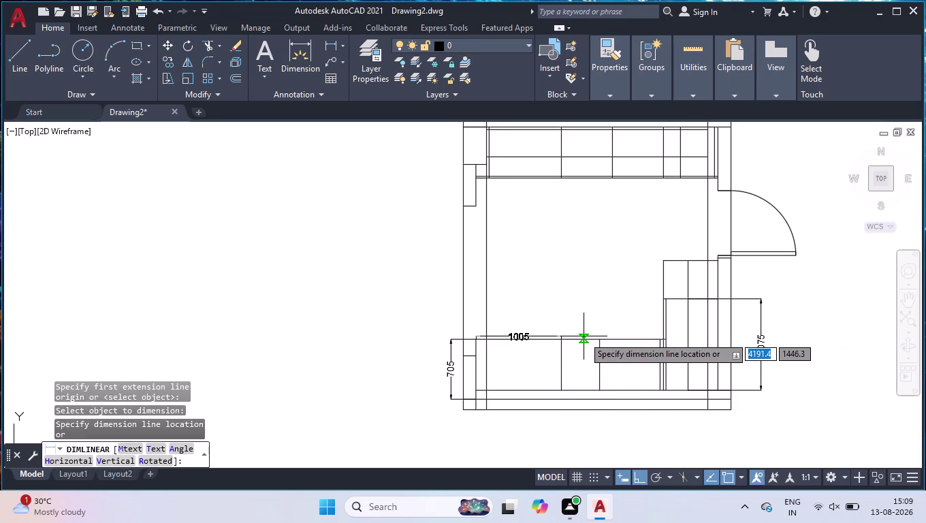
key(Return)
key(Return)
key(Return)
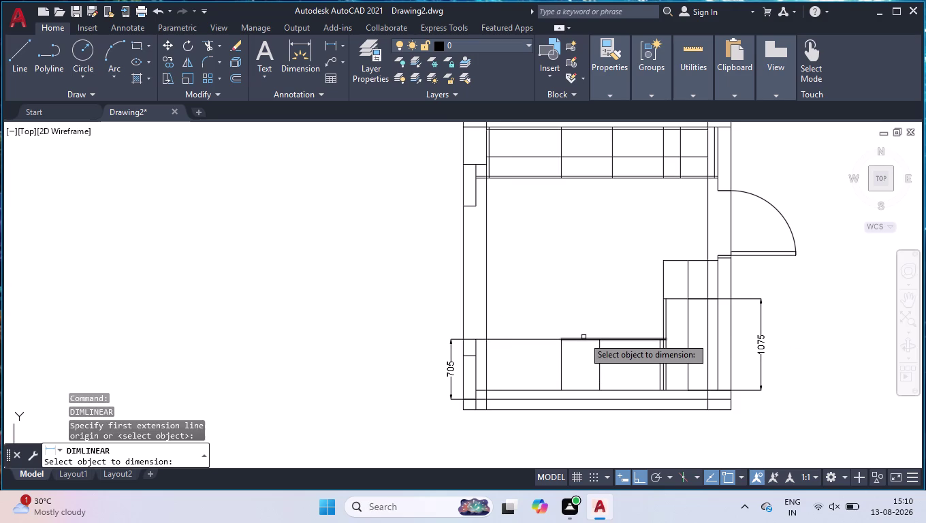
key(Return)
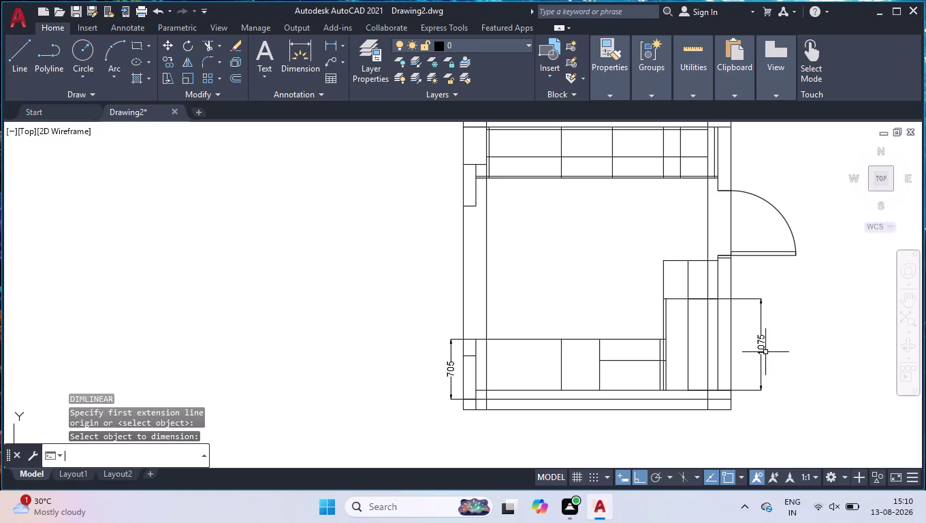
Erase the 1075 dimension and begin a selection window over the lower cabinets.
click(761, 340)
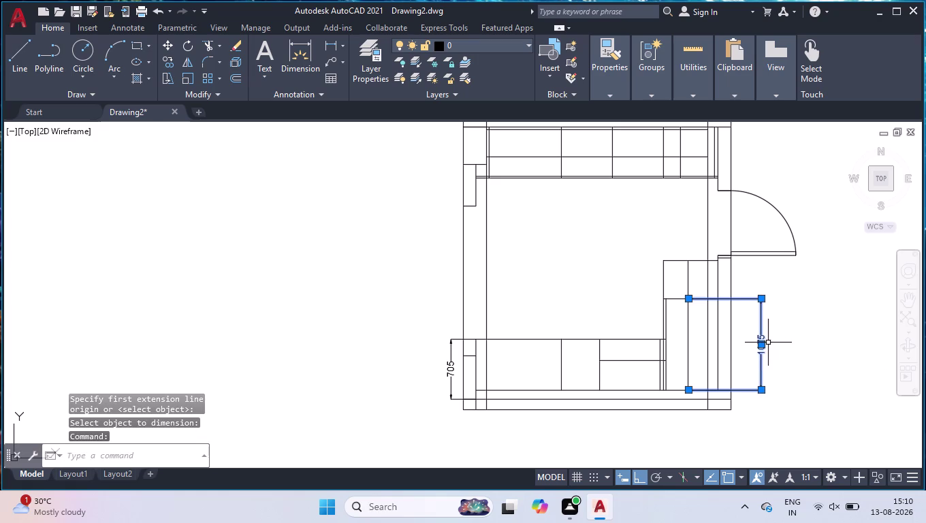
key(Delete)
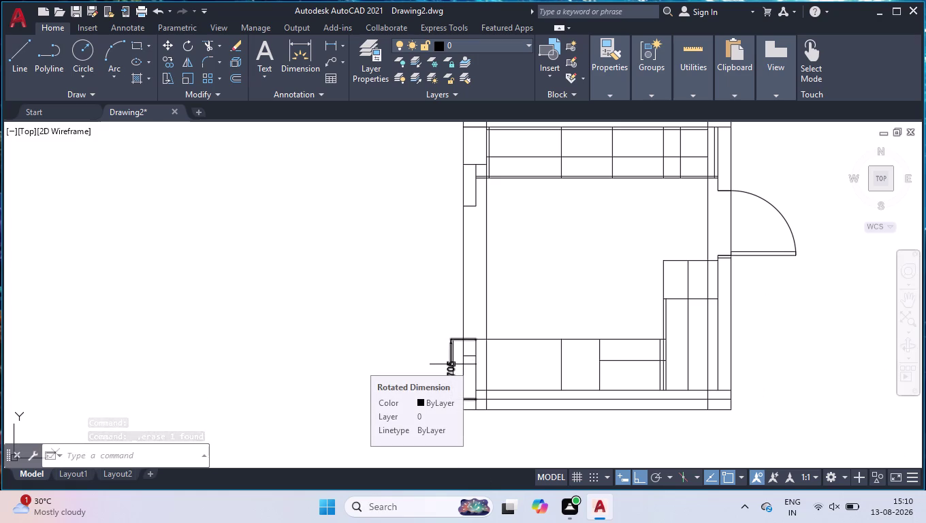
click(629, 325)
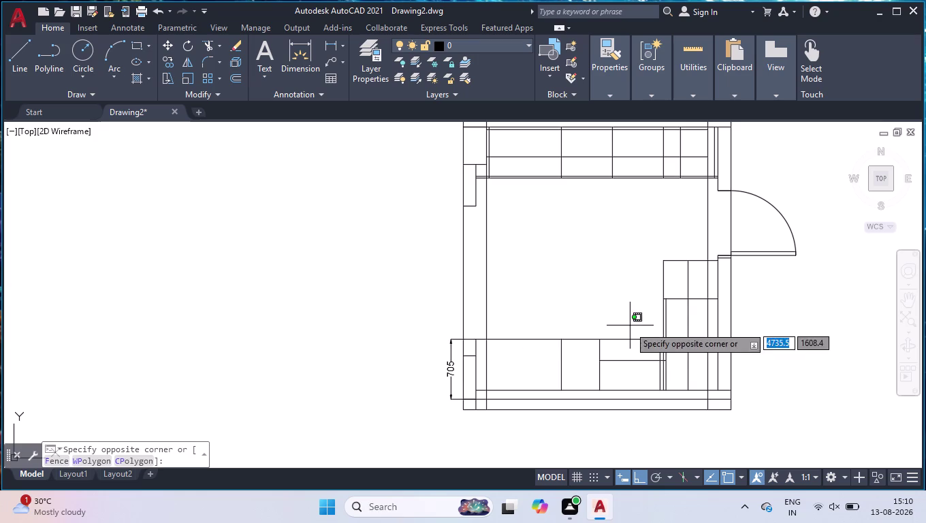
Delete the window-selected lower cabinet lines, then the 705 dimension.
click(524, 370)
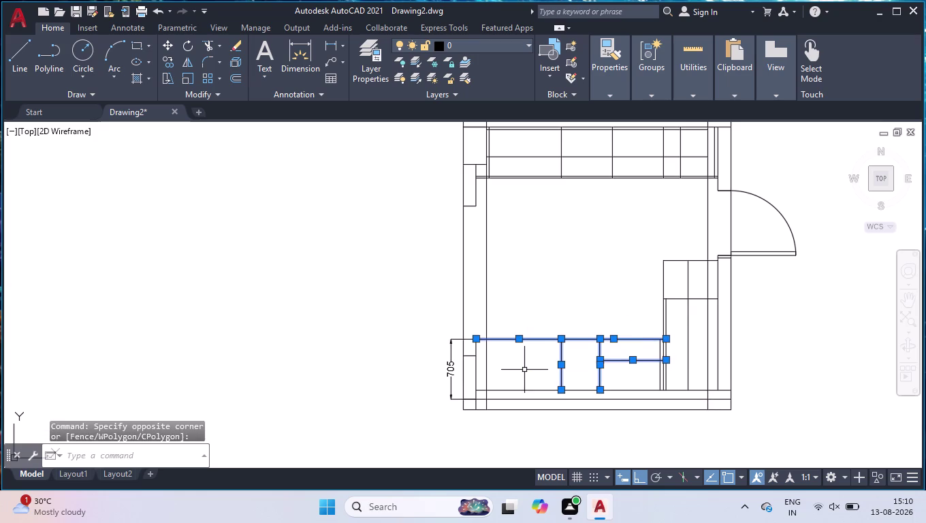
key(Delete)
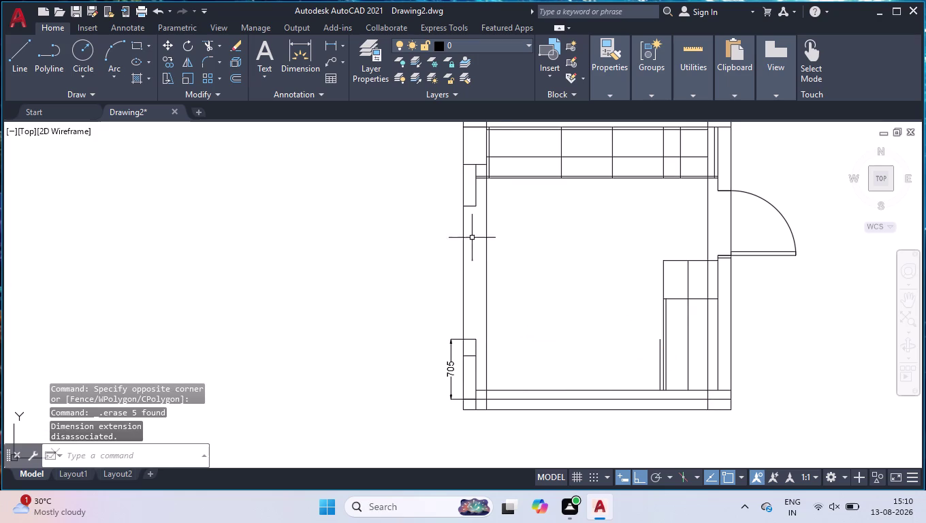
click(448, 361)
key(BackSpace)
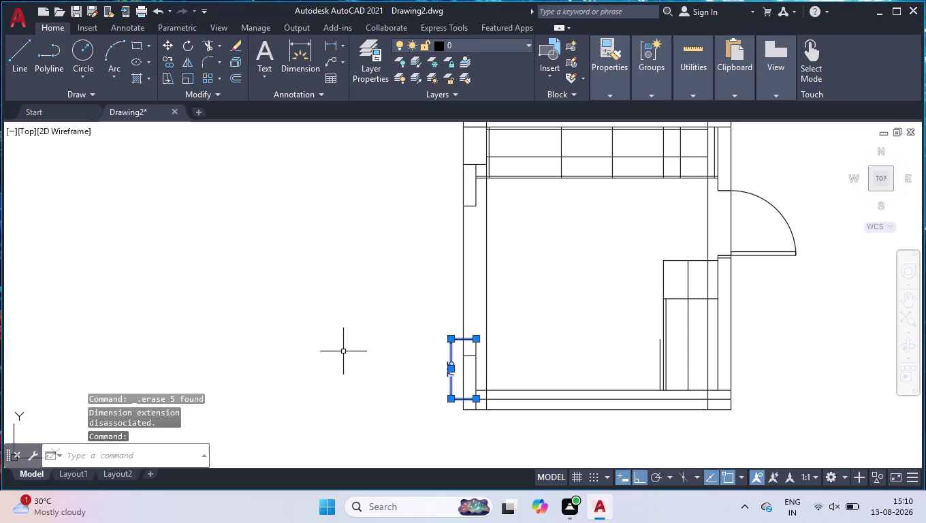
key(Delete)
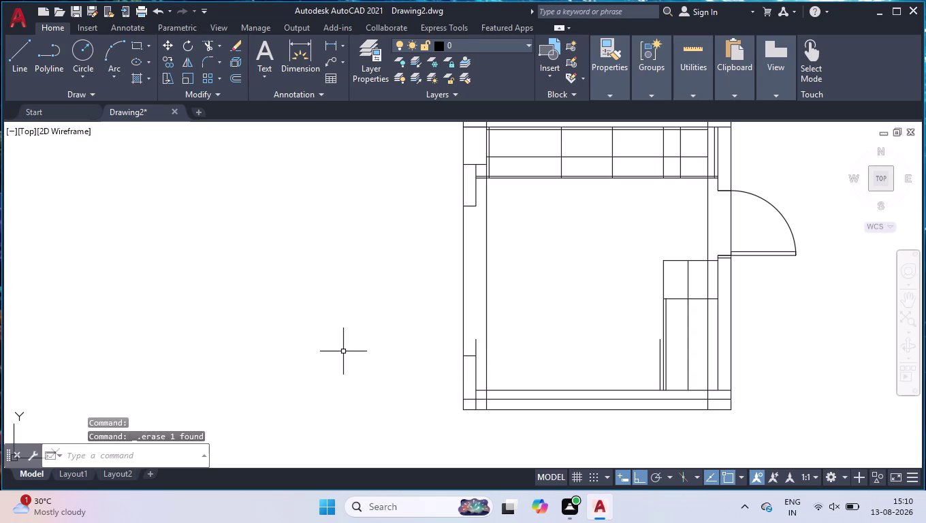
text(OFF)
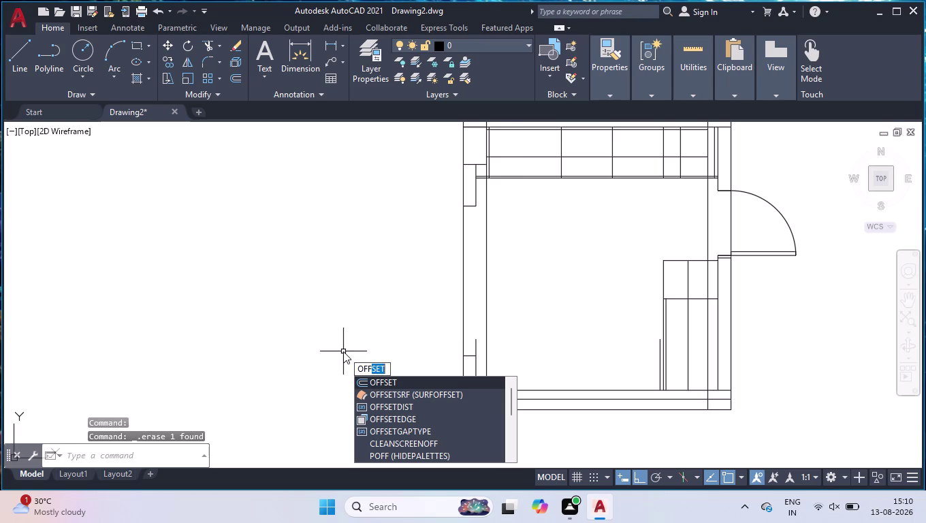
Offset the bottom inner wall line 600 into the room.
key(Return)
text(600)
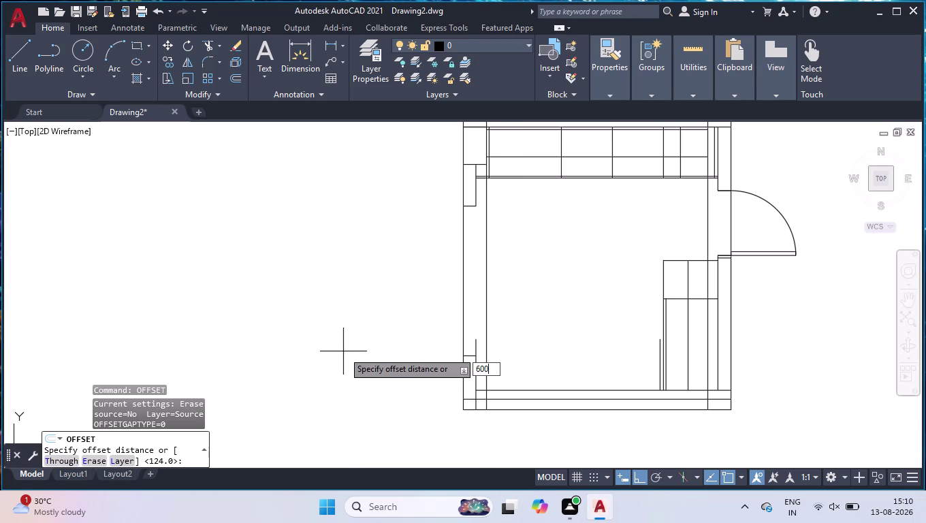
key(Return)
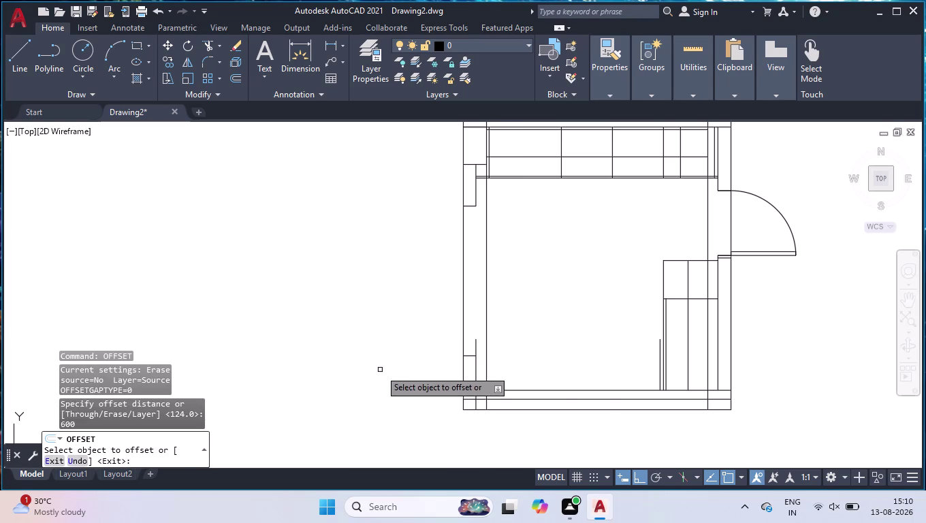
click(493, 391)
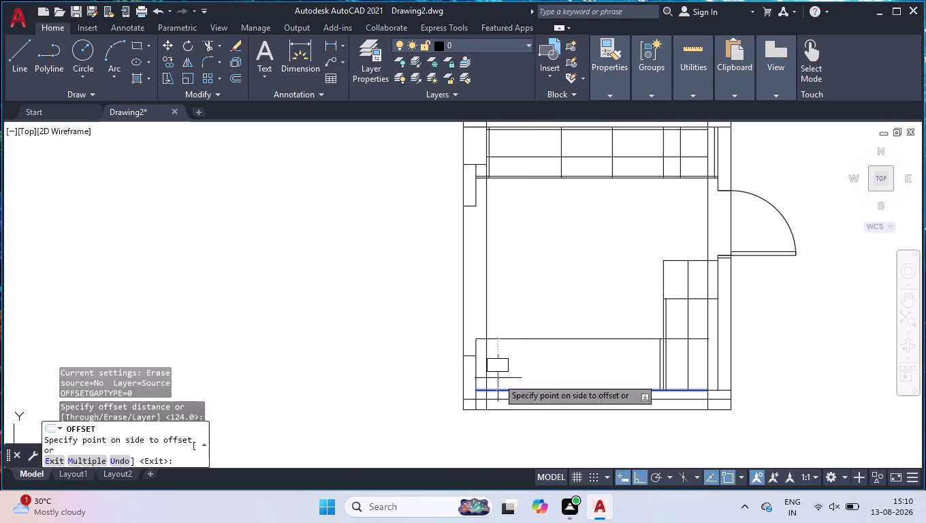
click(502, 327)
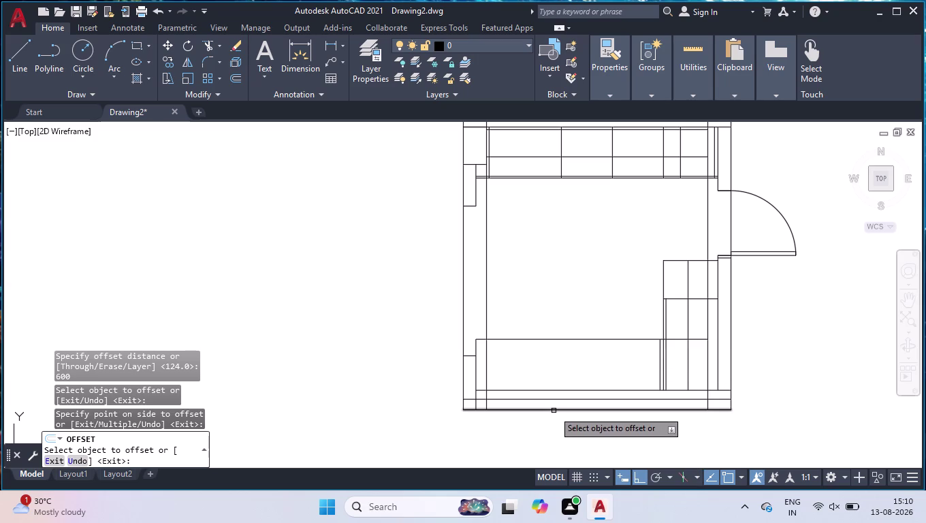
Undo that misplaced copy and offset the lower counter line 600 upward instead.
key(u)
key(Return)
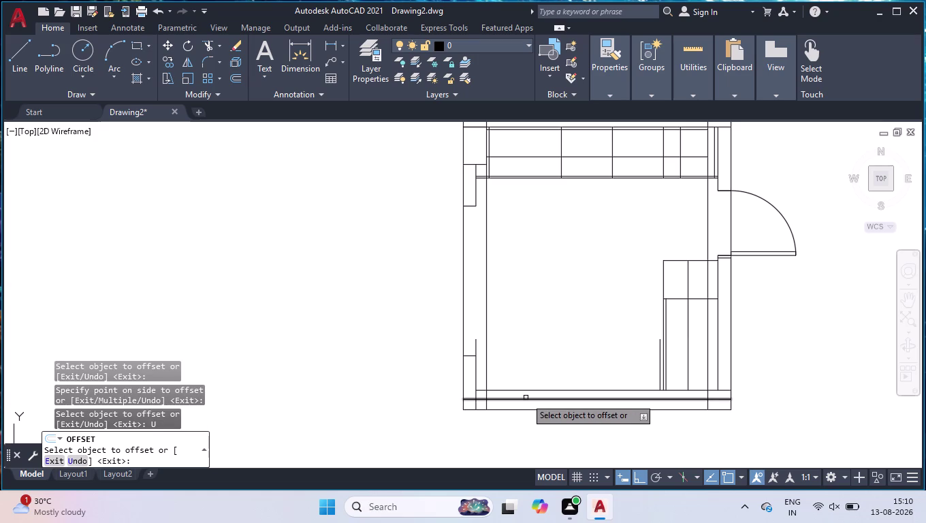
click(525, 398)
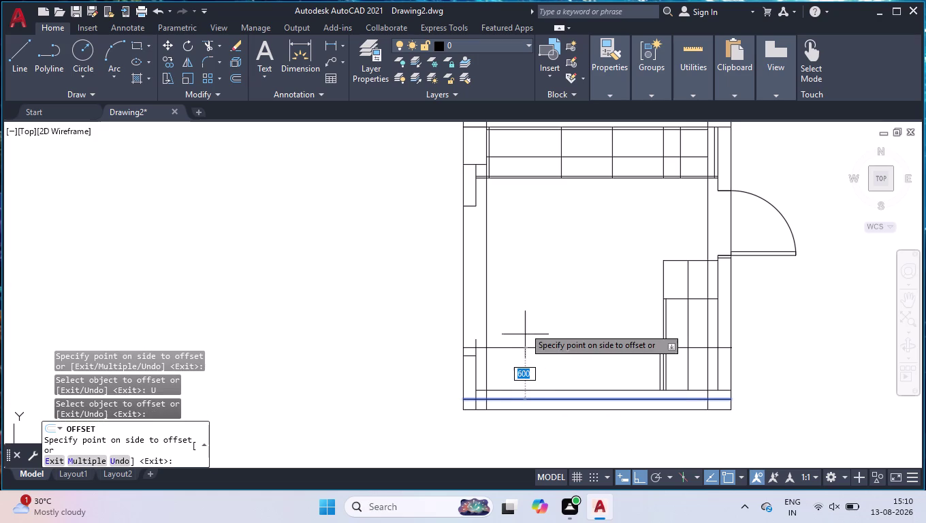
click(522, 318)
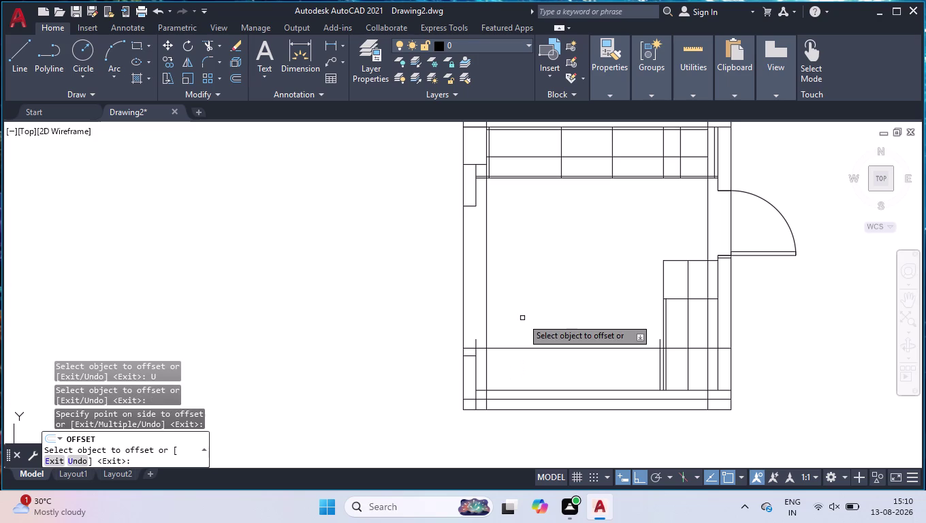
key(Return)
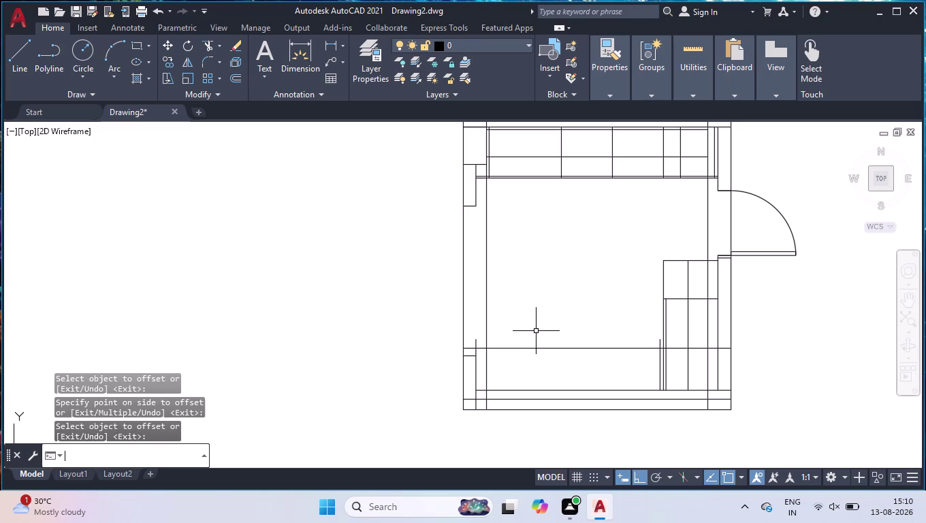
Trim the overhanging left end and the short stub above the new 600 line.
text(TR)
key(Return)
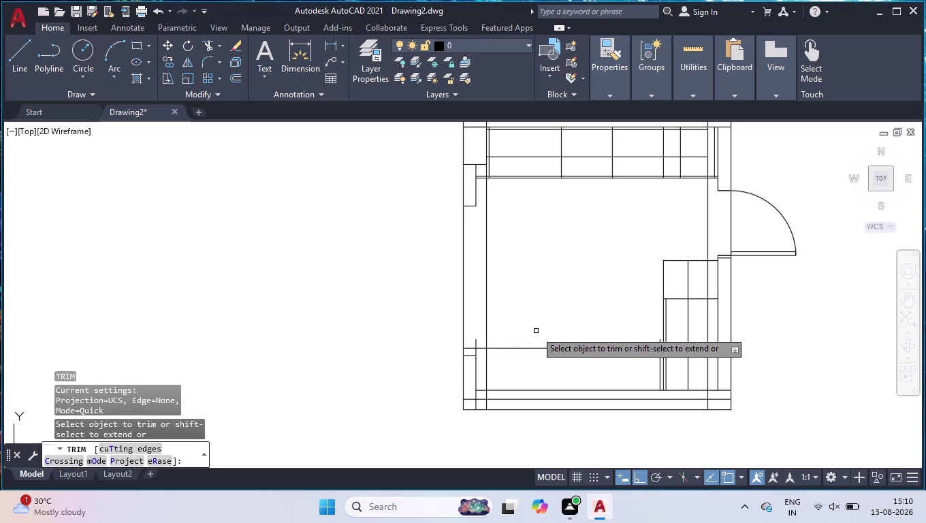
click(469, 401)
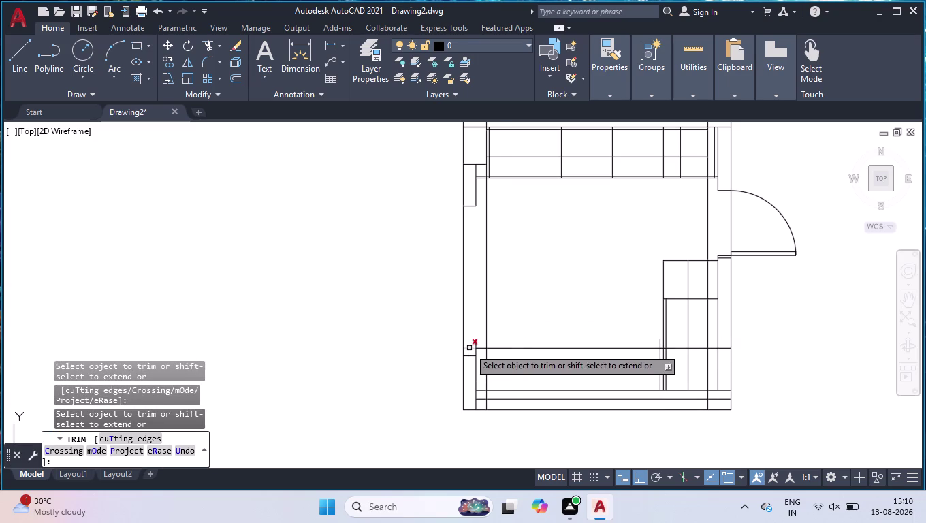
click(469, 351)
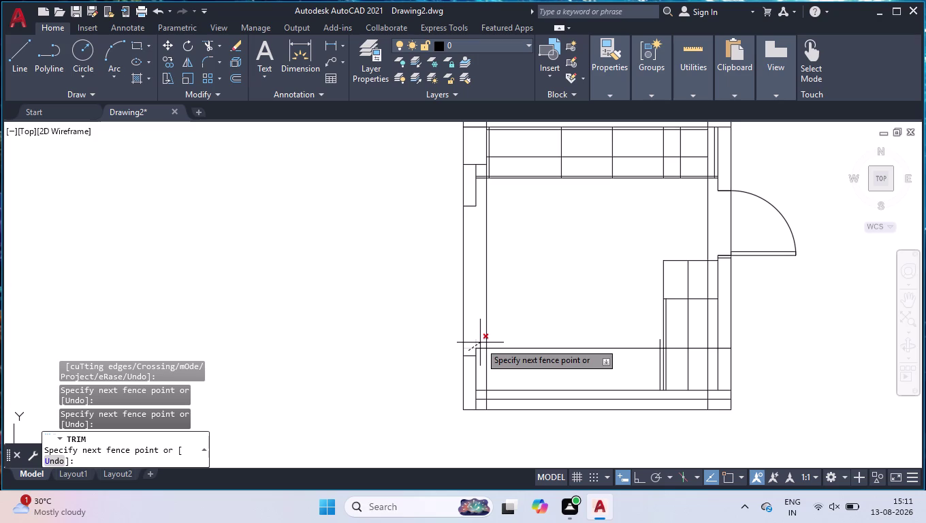
click(480, 342)
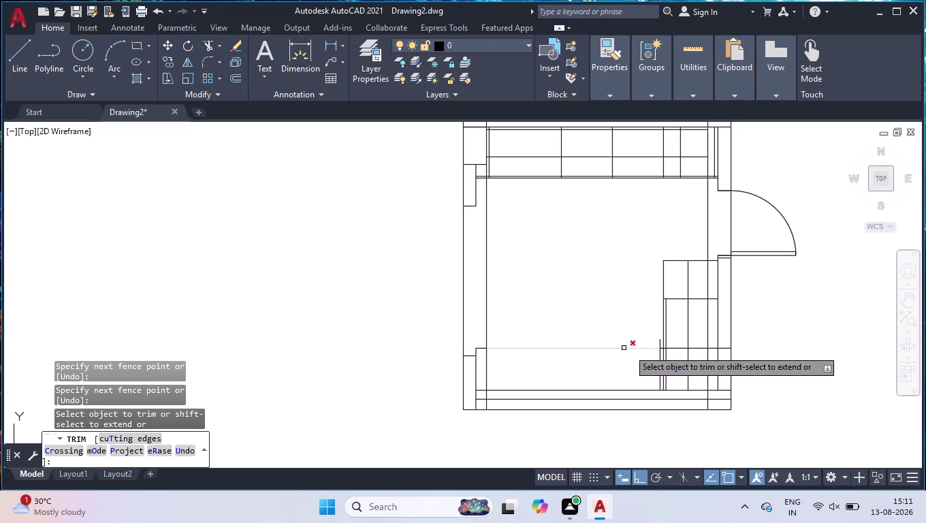
click(660, 342)
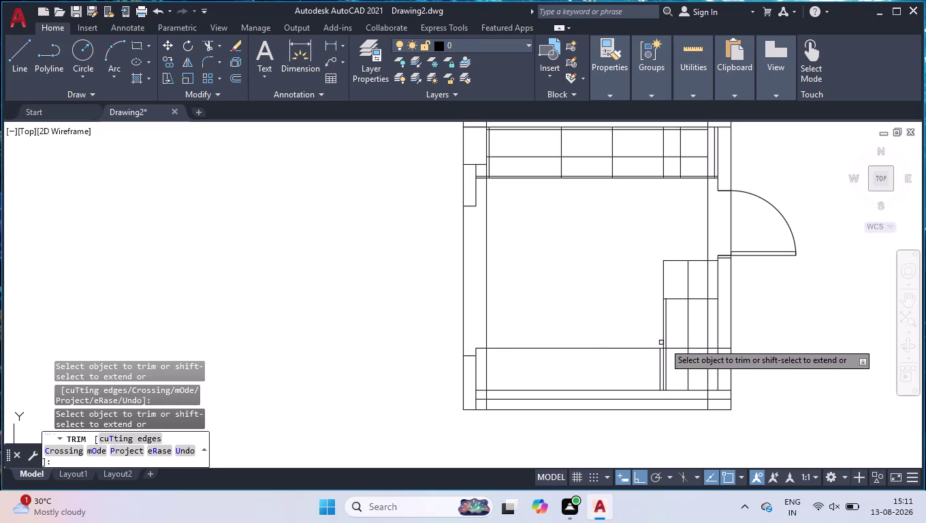
key(Return)
Clear a mistyped entry and start the OFFSET command.
key(p)
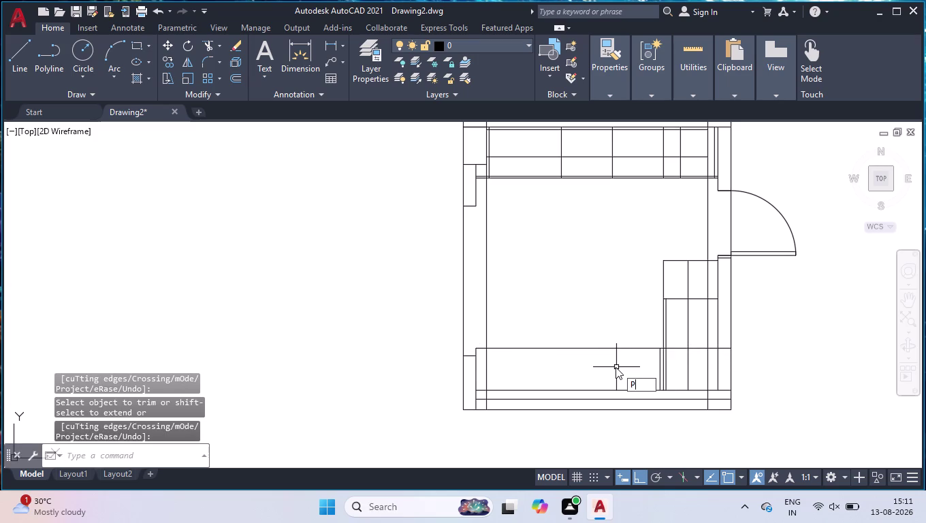
key(BackSpace)
text(OF)
text(F)
key(Return)
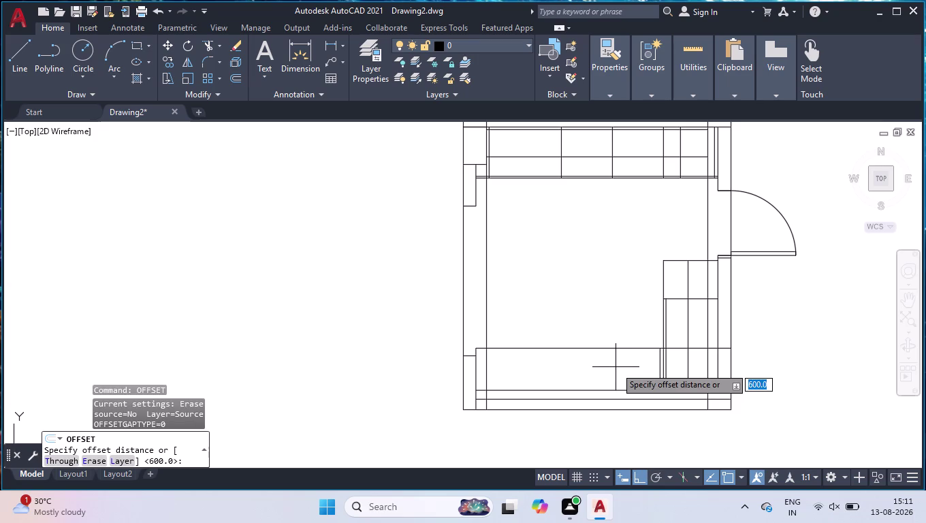
Copy the cabinet's left end line 1005 to the right as the first partition.
text(1005)
key(Return)
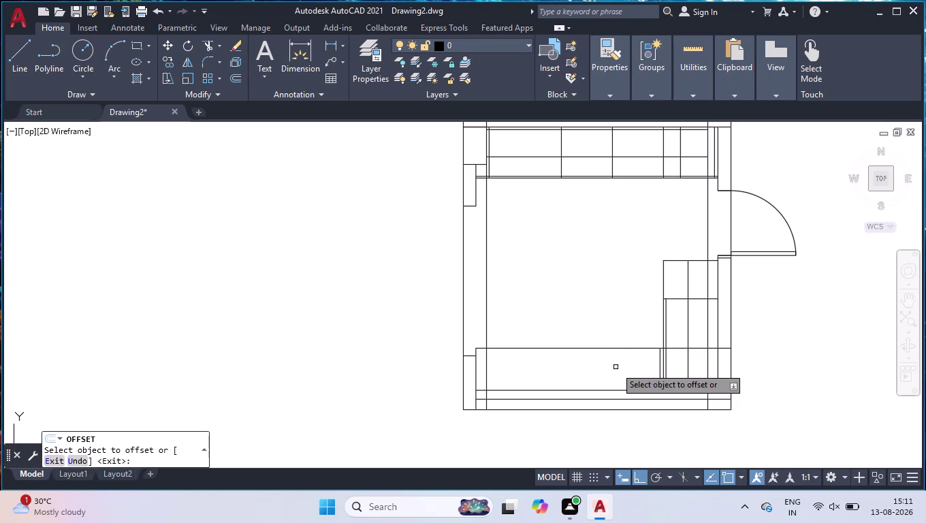
click(478, 369)
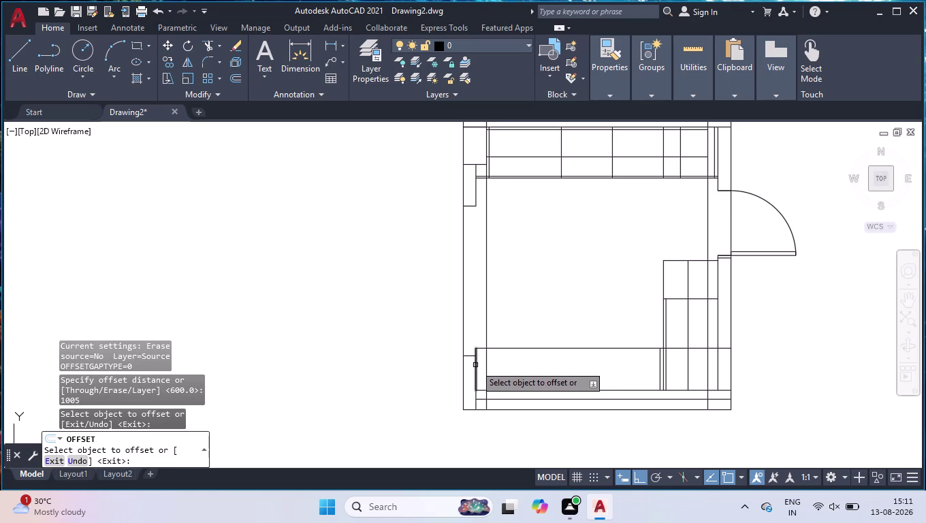
click(475, 365)
click(511, 364)
scroll(up, 3)
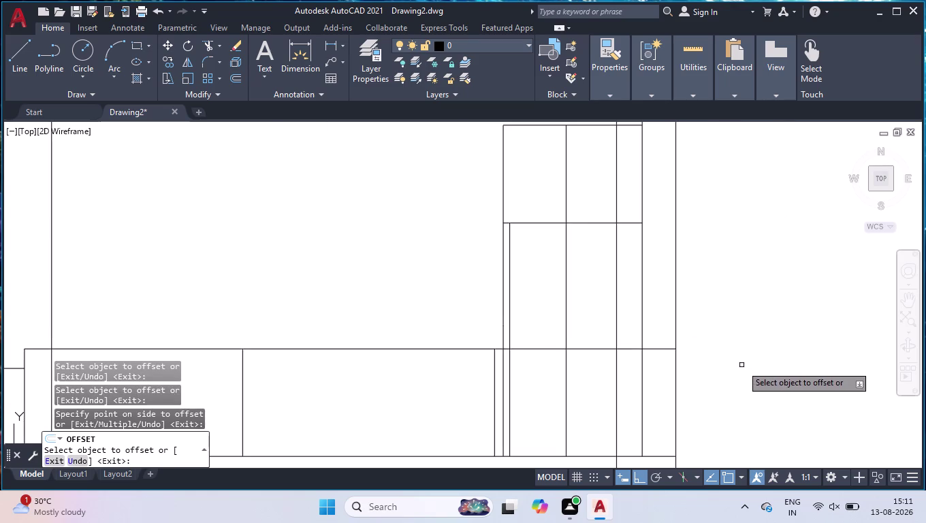
scroll(down, 3)
scroll(up, 3)
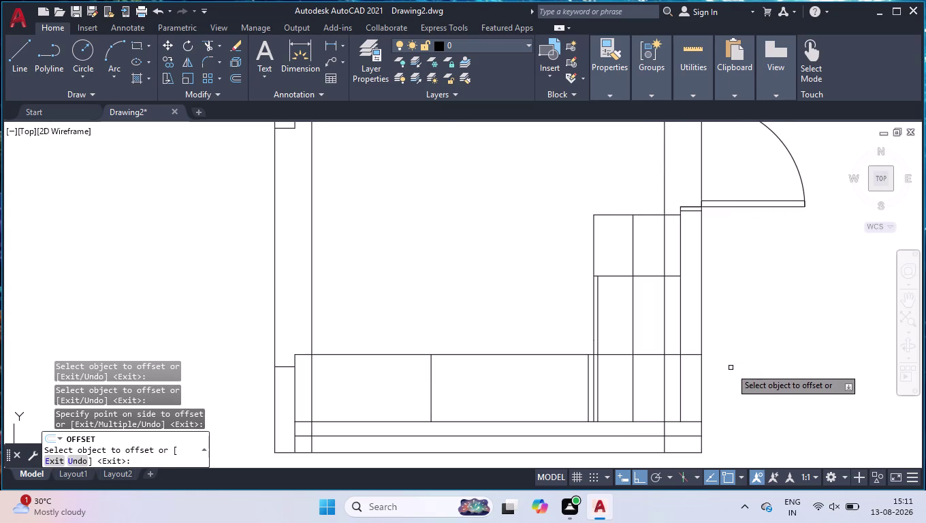
Add two more partitions, offset 450 and then 750 further right.
click(430, 382)
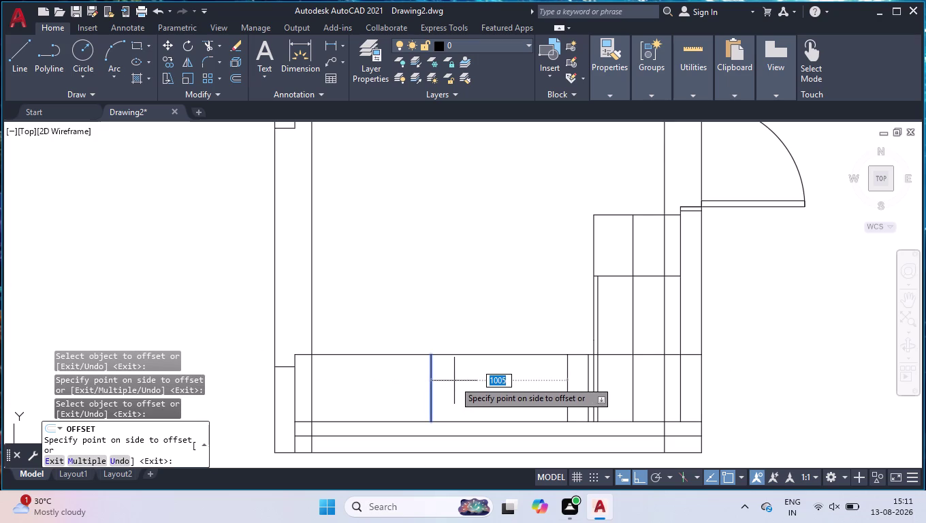
text(450)
key(Return)
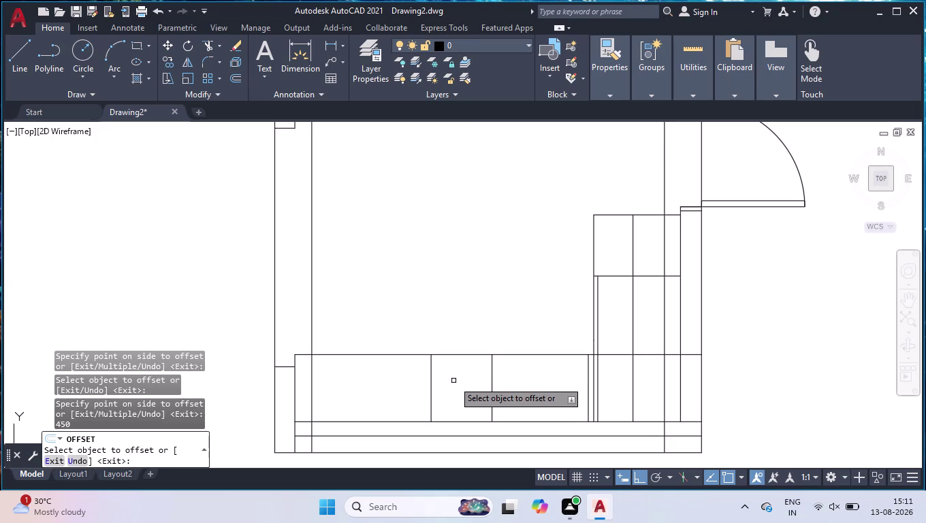
click(491, 378)
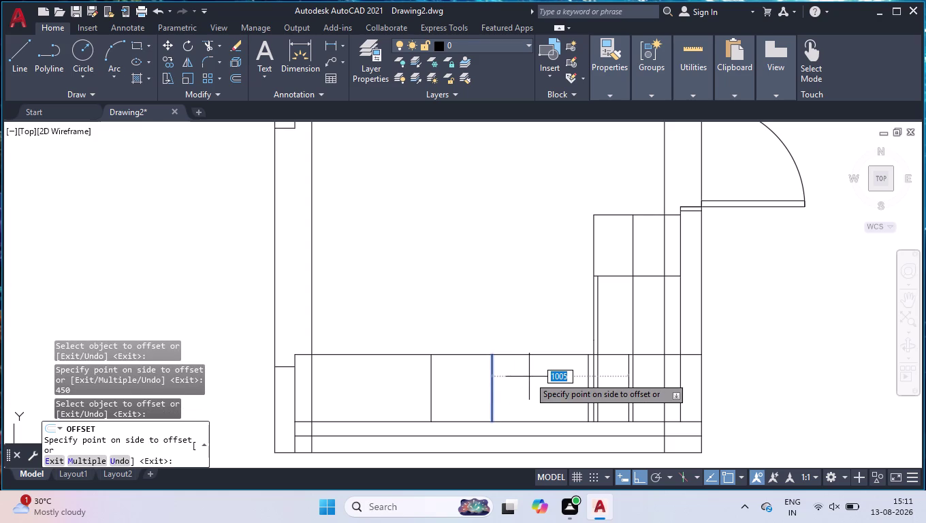
text(750)
key(Return)
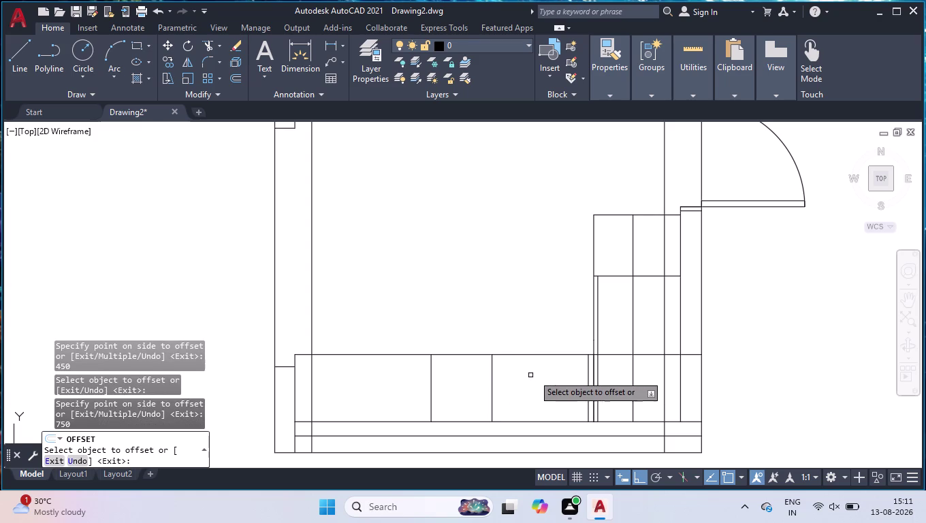
key(Return)
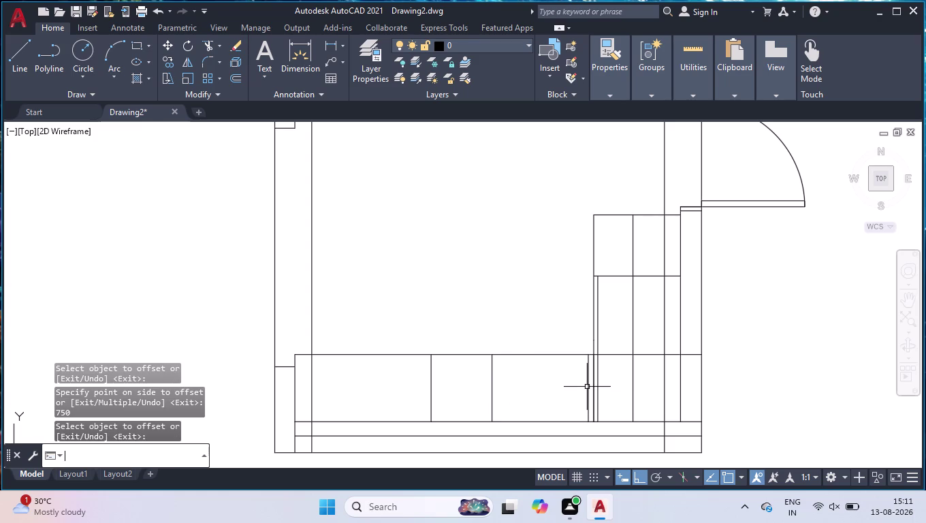
scroll(up, 3)
Begin a linear dimension from the partition corner to the next line, then abandon it.
key(d)
key(l)
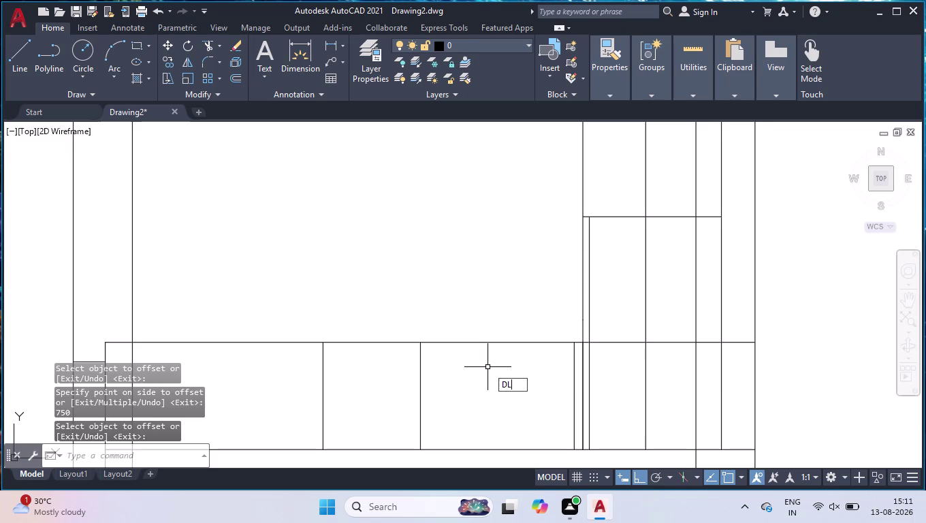
key(i)
key(Return)
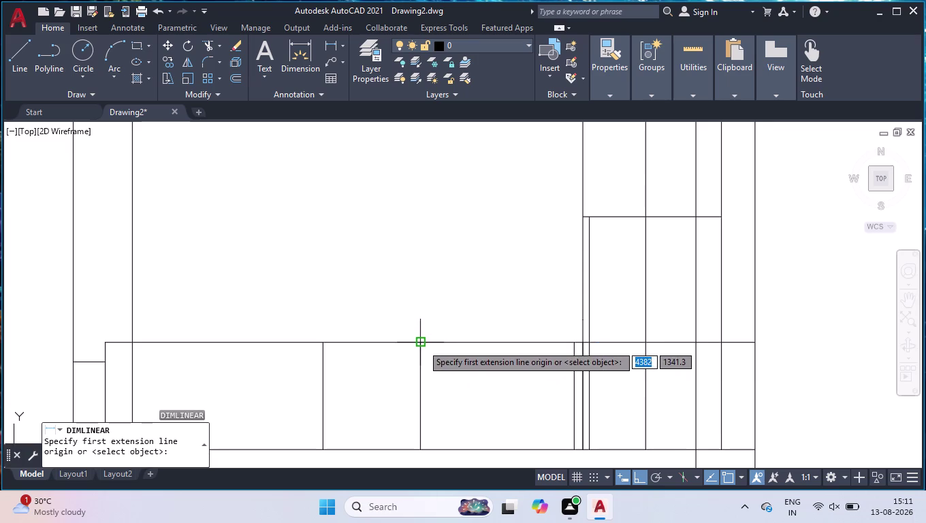
click(422, 344)
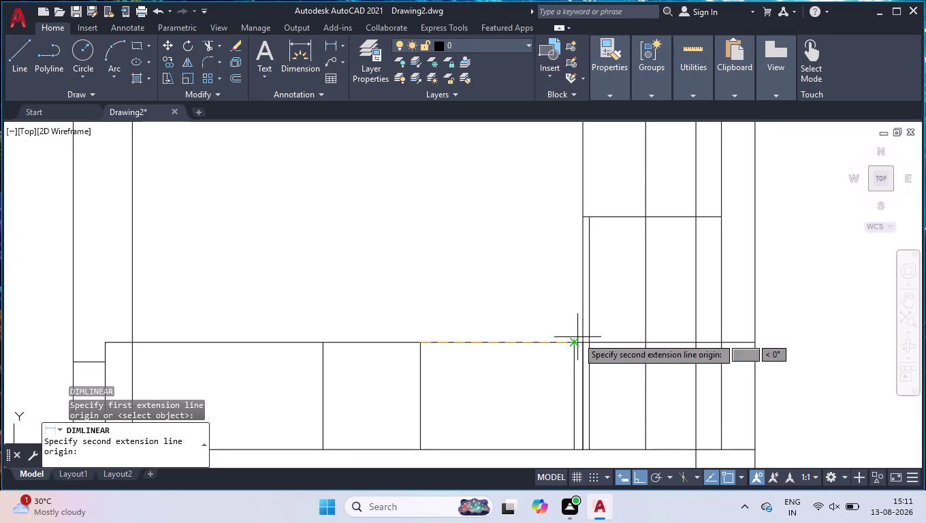
click(581, 341)
key(Return)
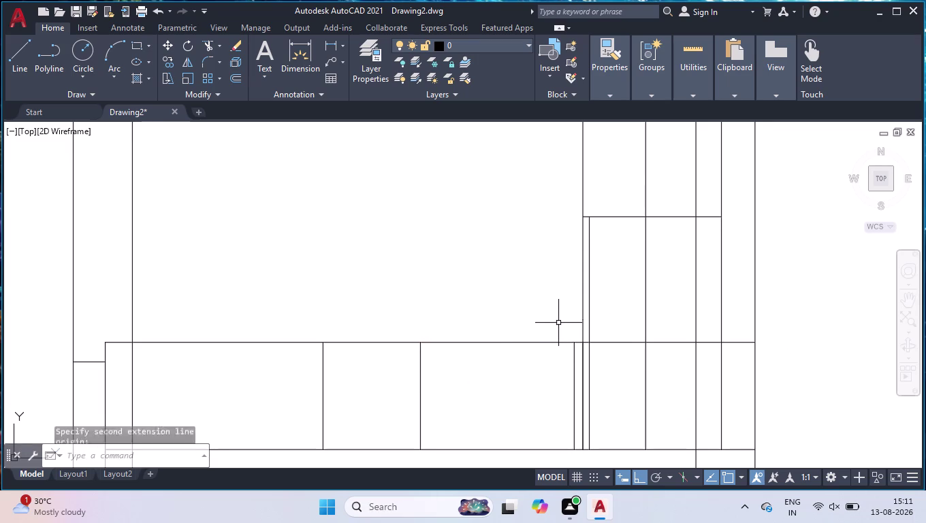
Delete the extra vertical segment and pick the short vertical line to extend.
click(582, 377)
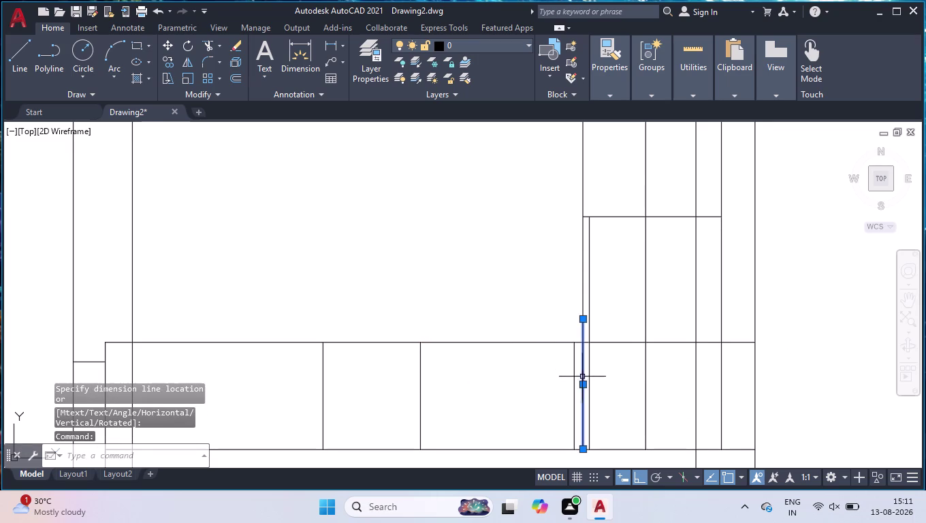
key(Delete)
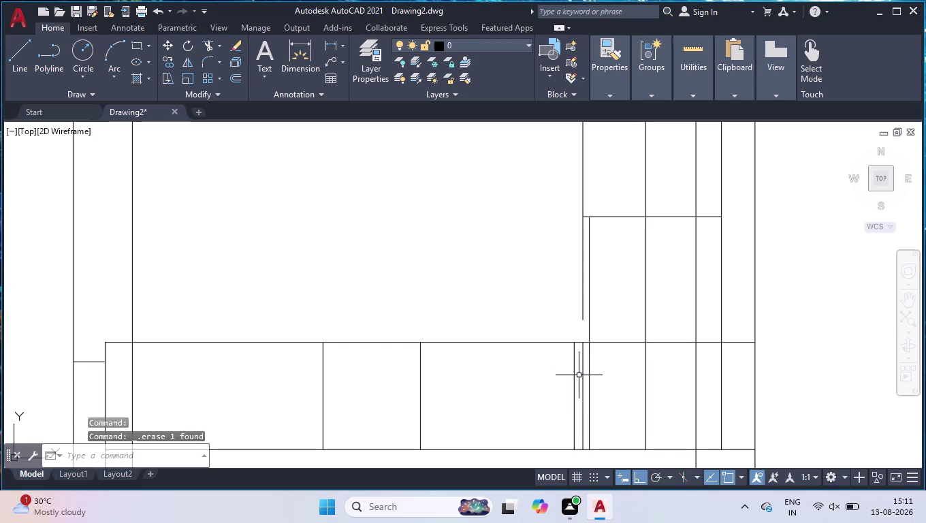
text(EX)
key(Return)
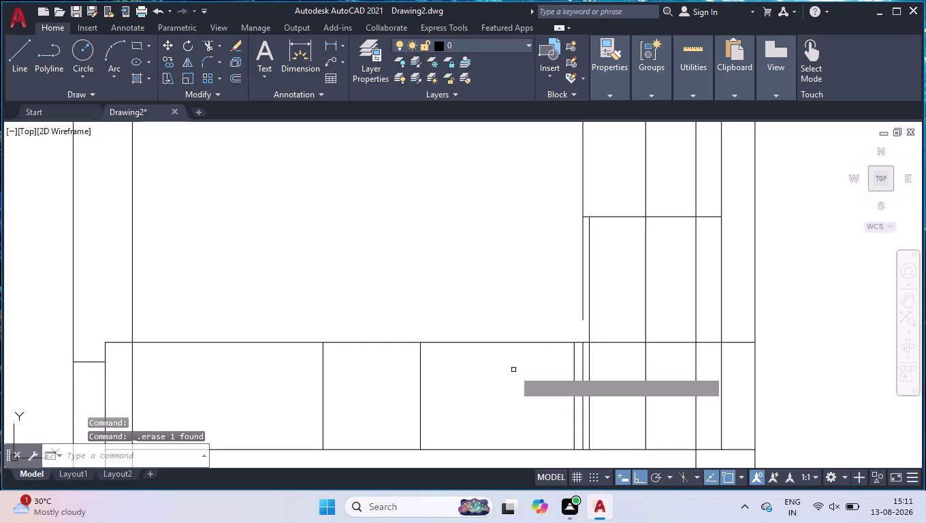
click(583, 353)
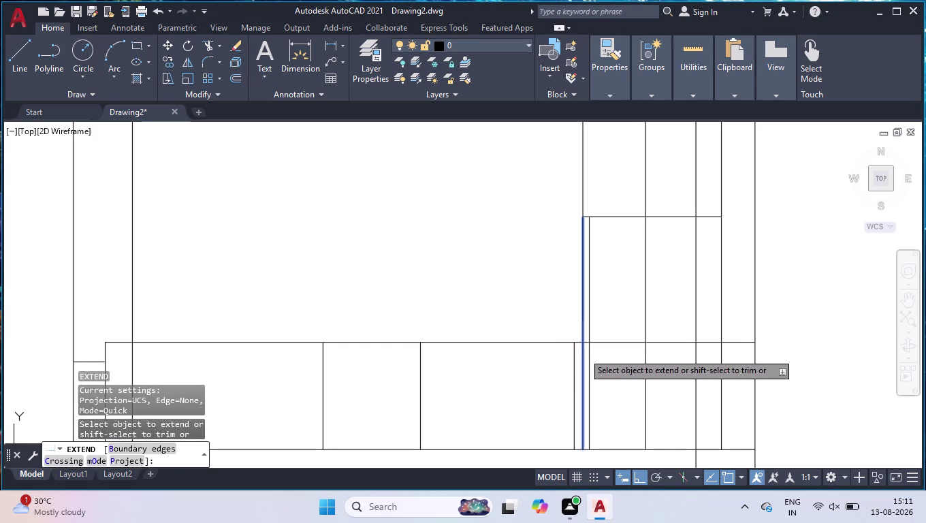
Extend the short vertical line to the vertical line above the cabinet.
key(Return)
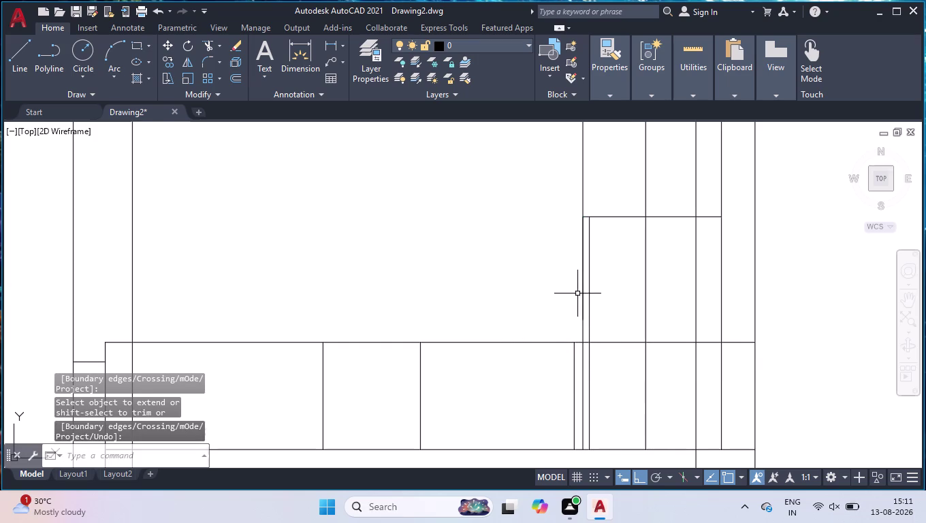
click(582, 277)
scroll(down, 3)
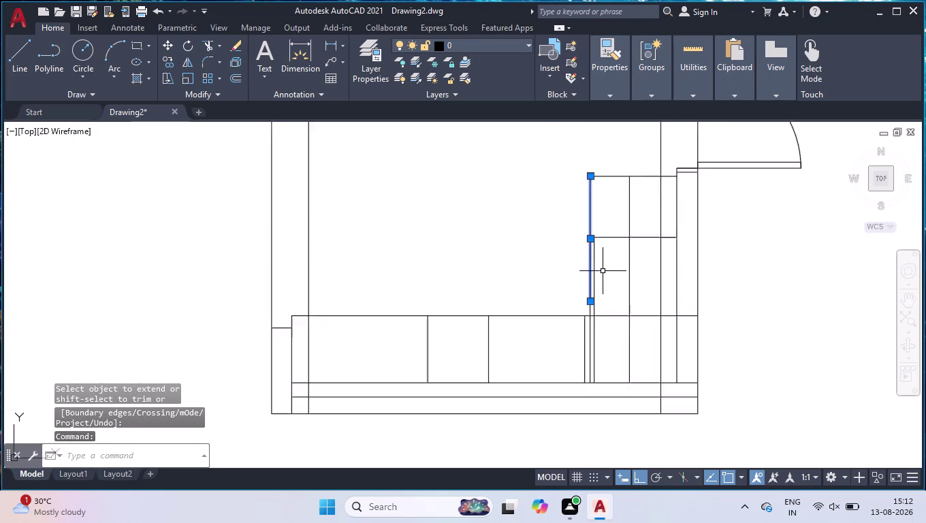
scroll(down, 3)
key(Return)
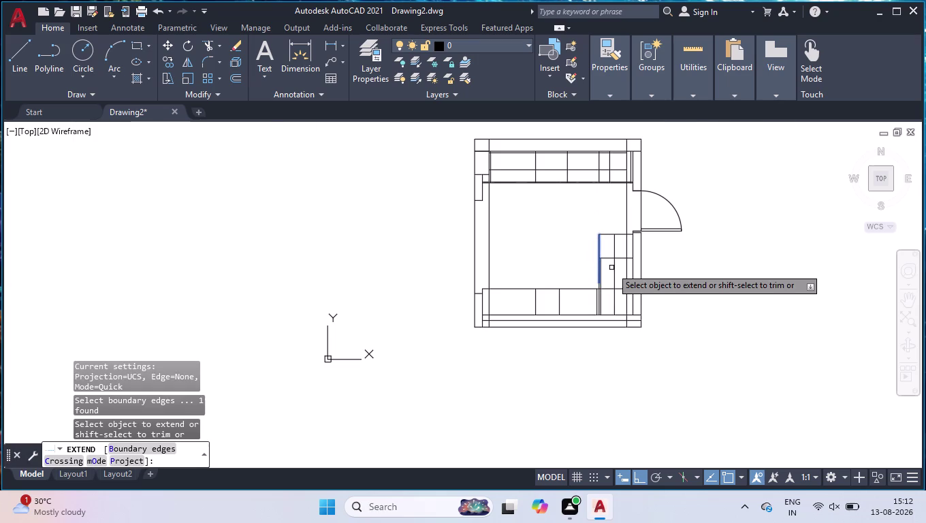
key(Return)
key(Return)
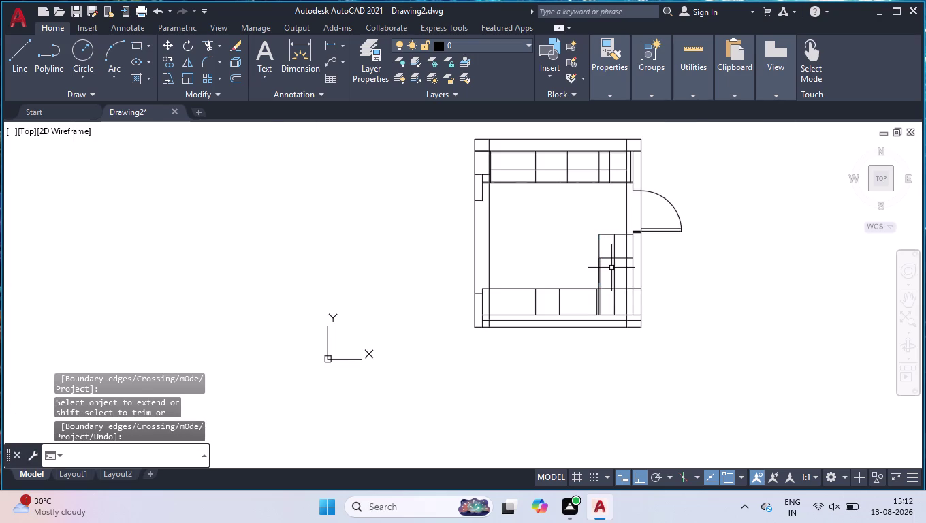
Erase the leftover short vertical segment at the cabinet's top.
scroll(up, 3)
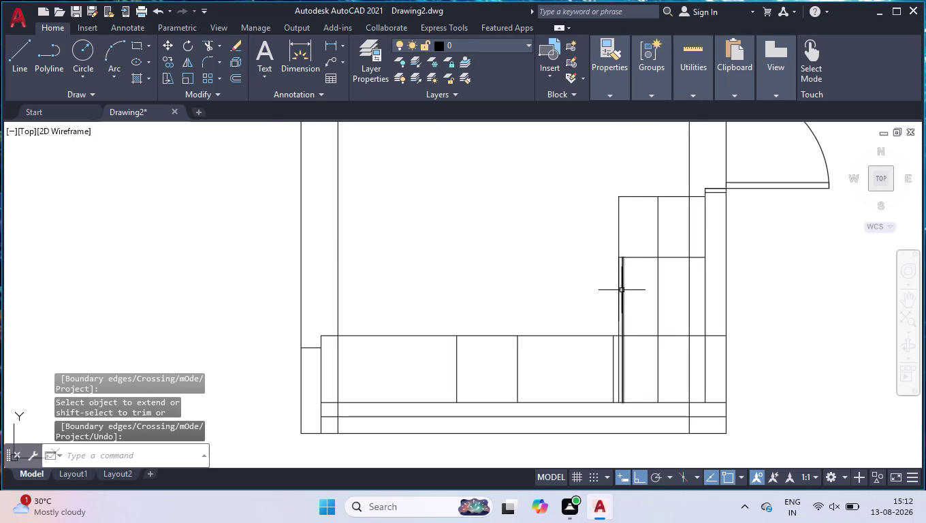
click(618, 285)
key(Return)
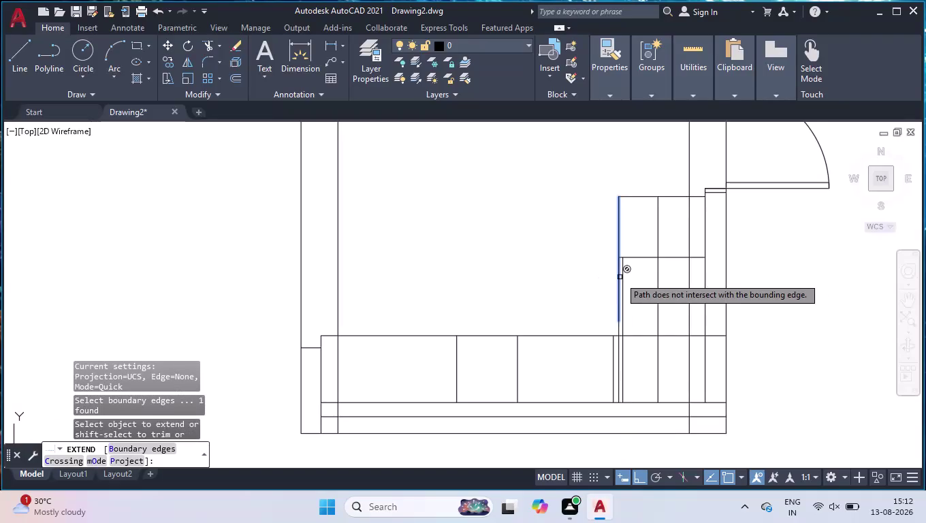
key(Delete)
key(Delete)
key(Return)
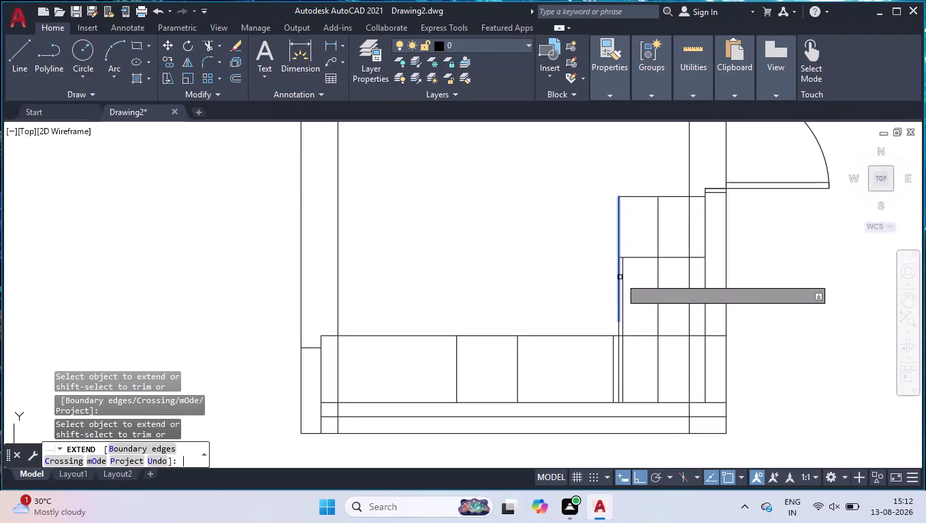
key(Return)
click(615, 280)
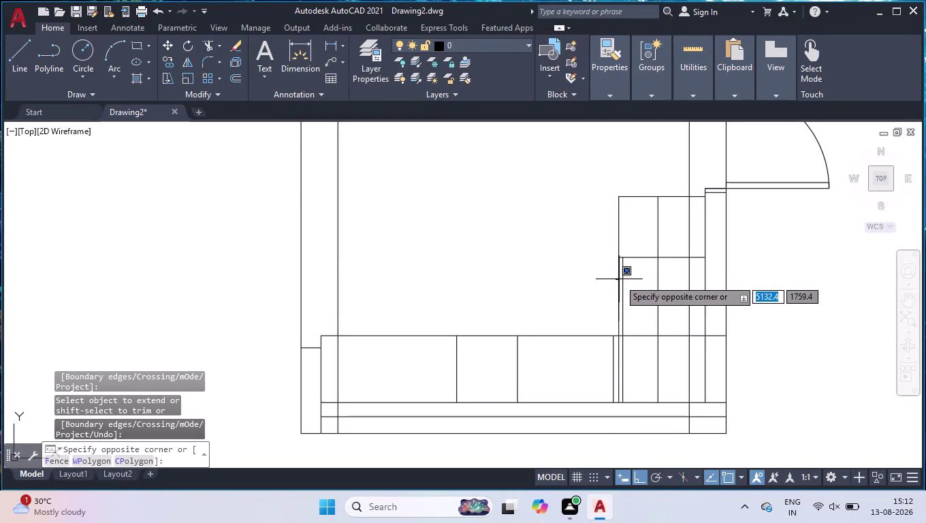
click(618, 277)
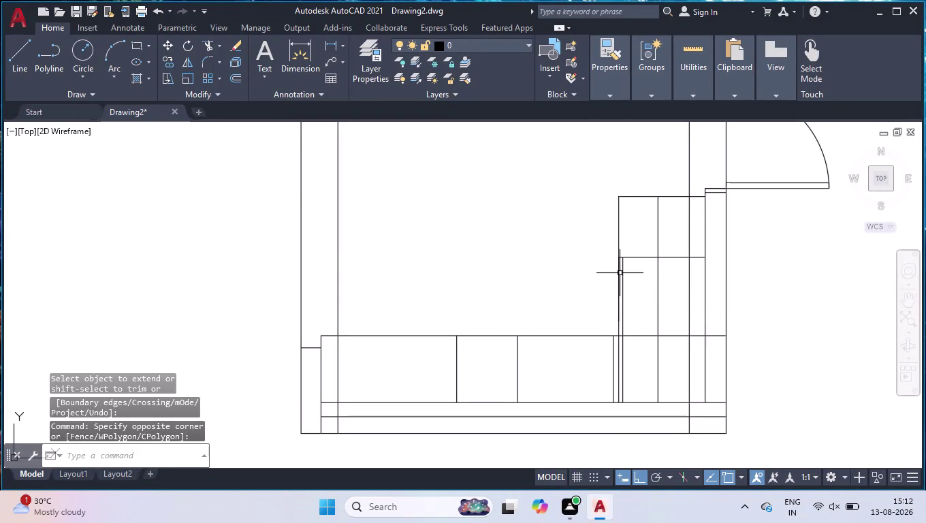
click(620, 273)
key(Delete)
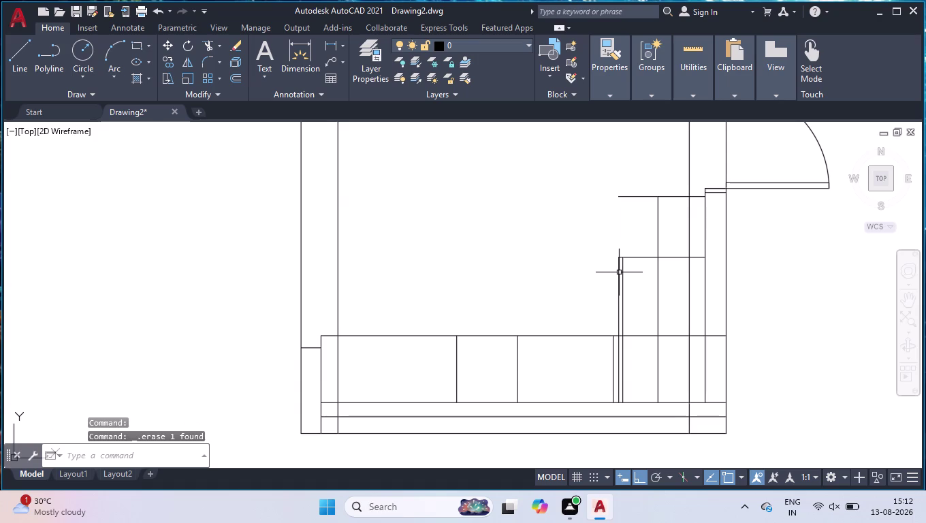
Extend the inner vertical division up to the cabinet's top edge.
text(EX)
key(Return)
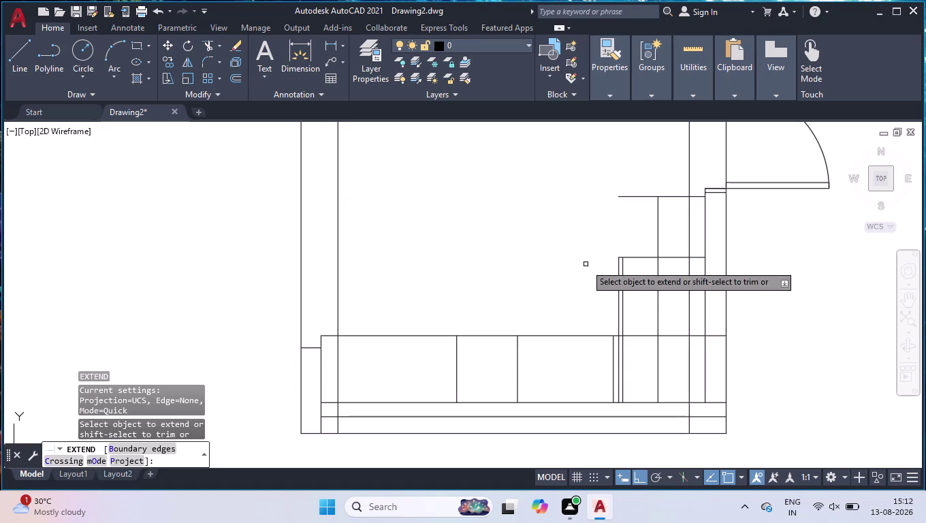
click(620, 264)
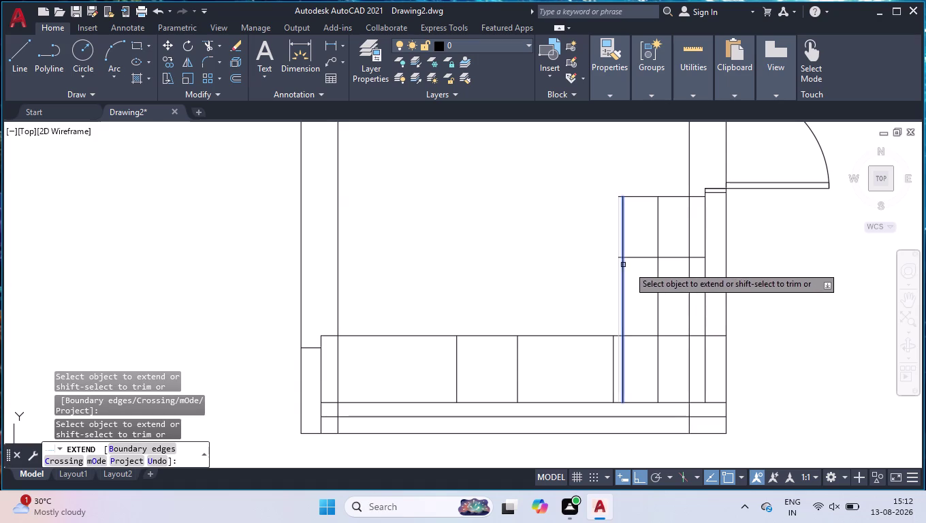
key(Return)
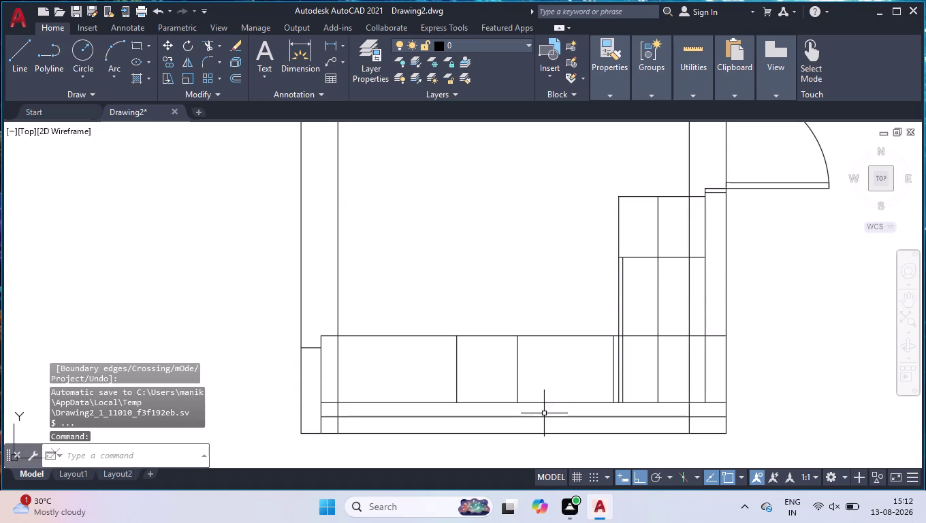
scroll(down, 3)
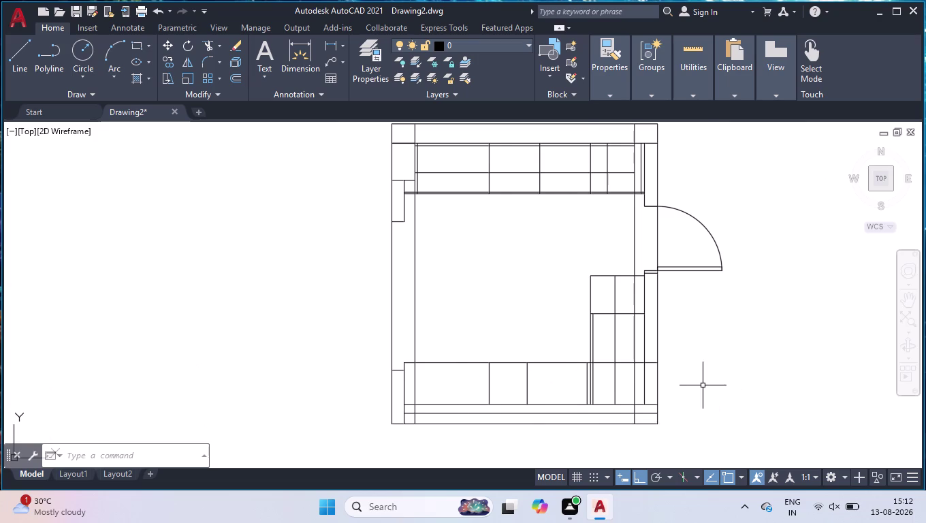
Zoom into the bottom cabinet, discard the partial OFFSET entry and start BREAK.
scroll(up, 3)
scroll(up, 3)
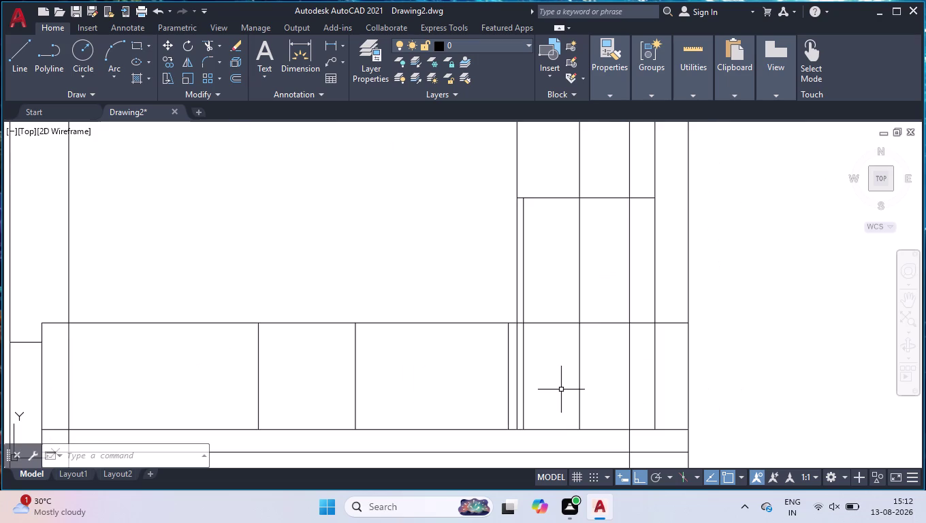
text(OFF)
key(BackSpace)
key(BackSpace)
key(BackSpace)
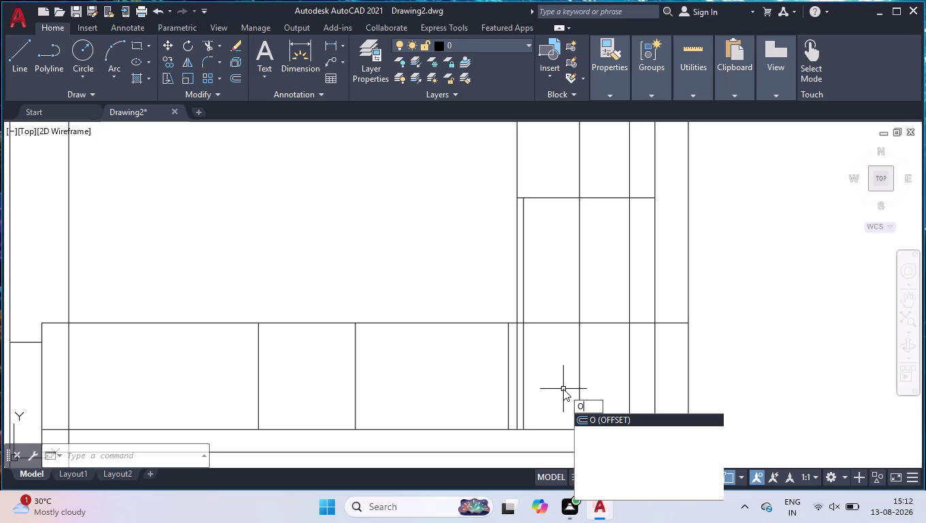
key(BackSpace)
text(BR)
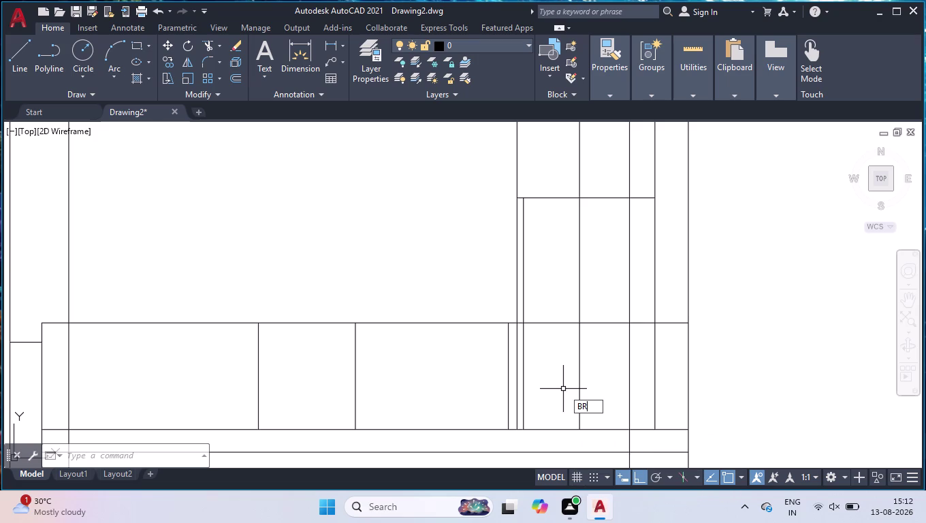
key(Return)
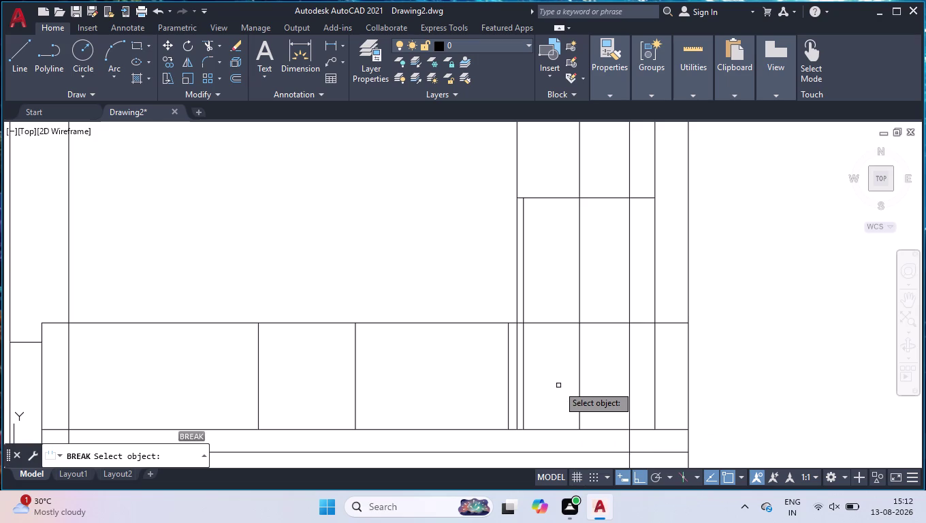
Break the bottom cabinet's top edge at the first and second division intersections.
key(Return)
text(BR)
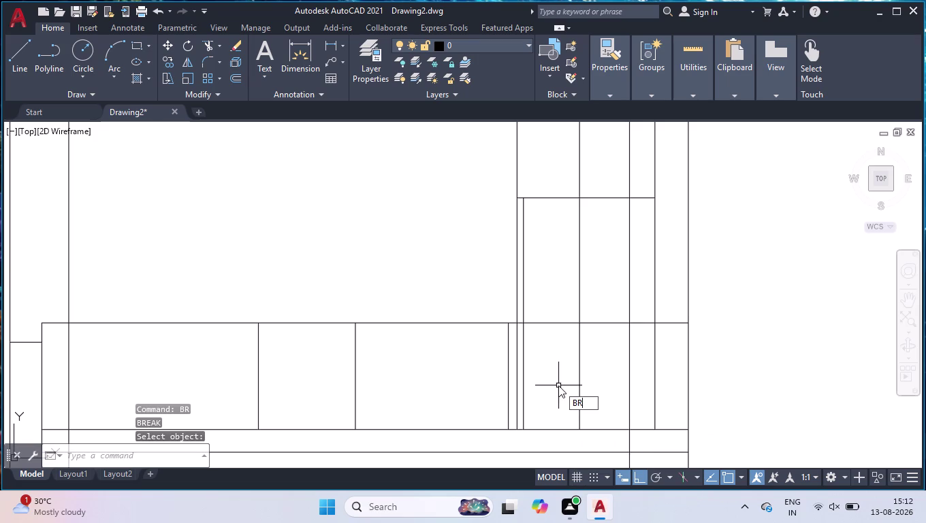
click(598, 433)
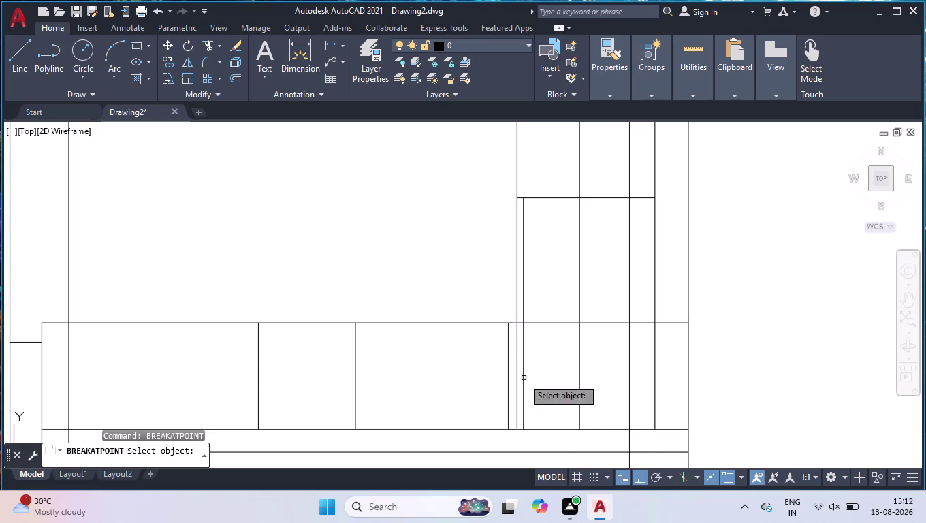
click(315, 324)
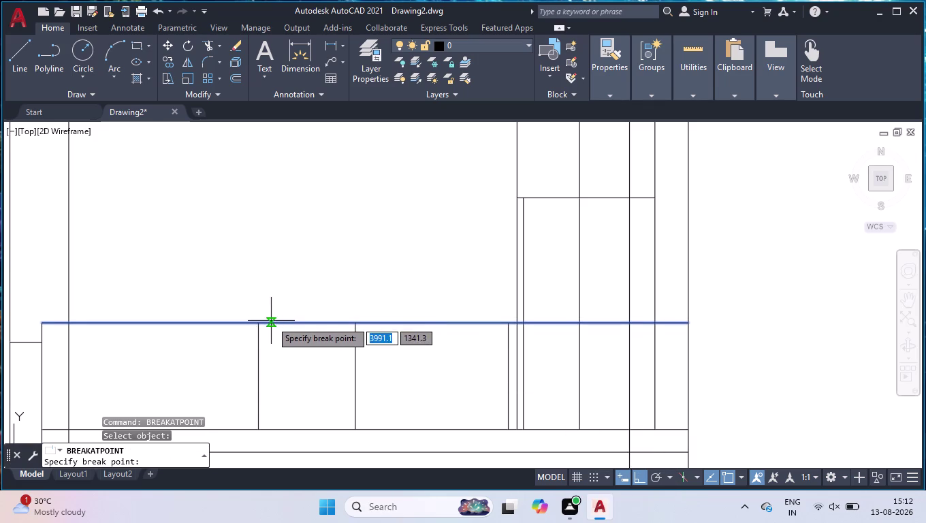
click(259, 326)
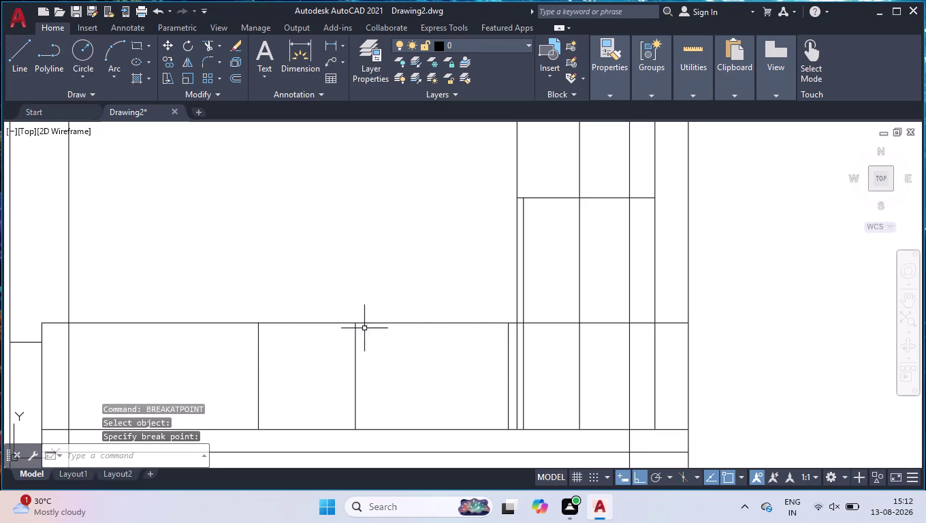
key(space)
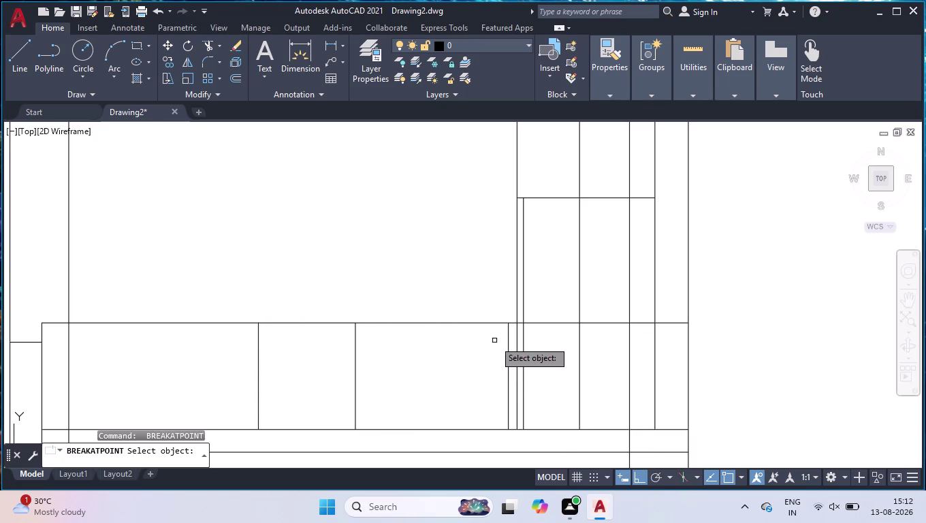
click(531, 324)
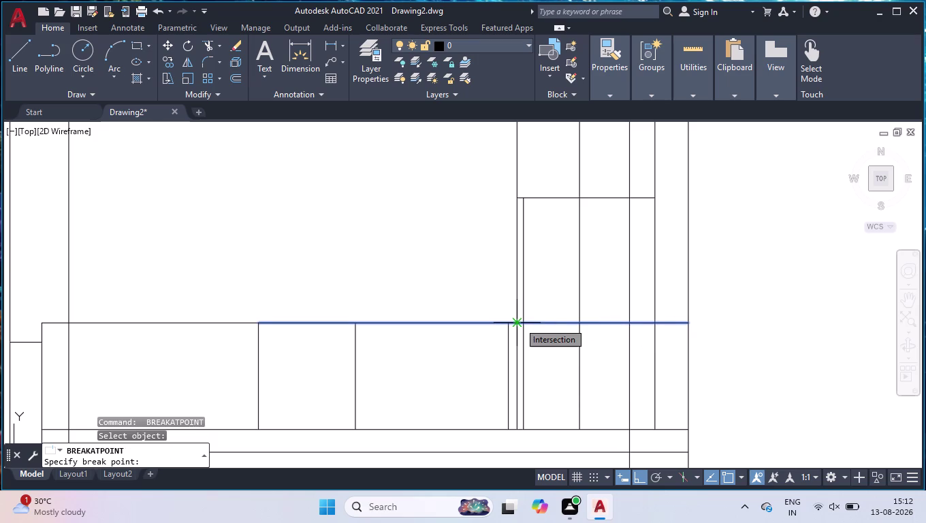
click(519, 322)
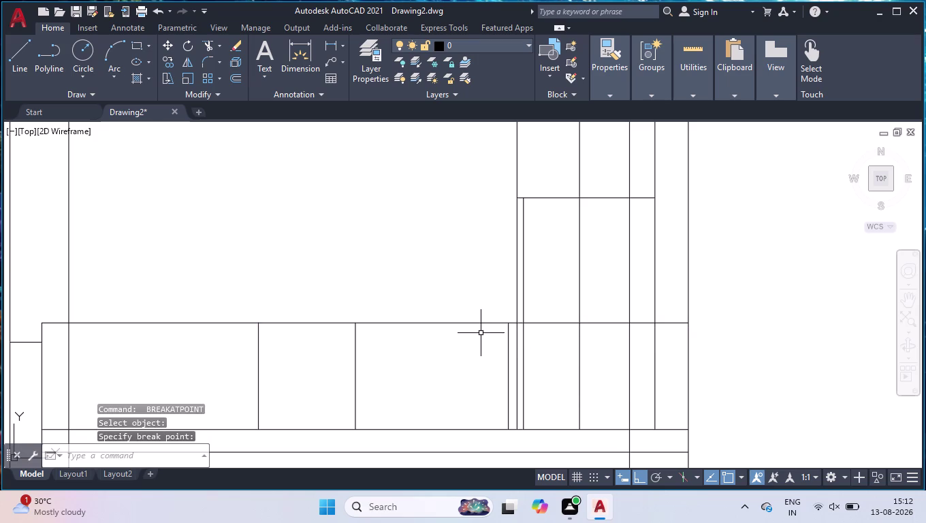
text(OFF)
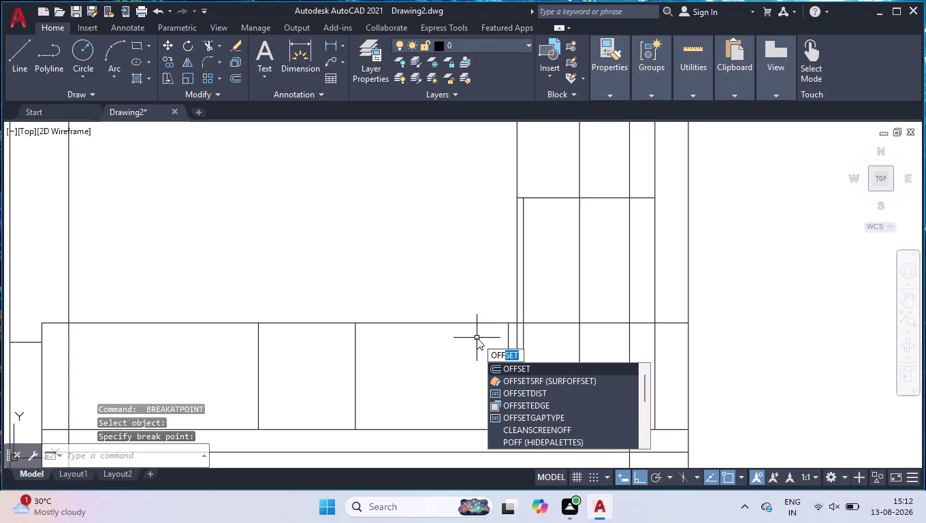
Offset the middle top-edge segment 20 units down into the lower cabinet.
key(Return)
text(20)
key(Return)
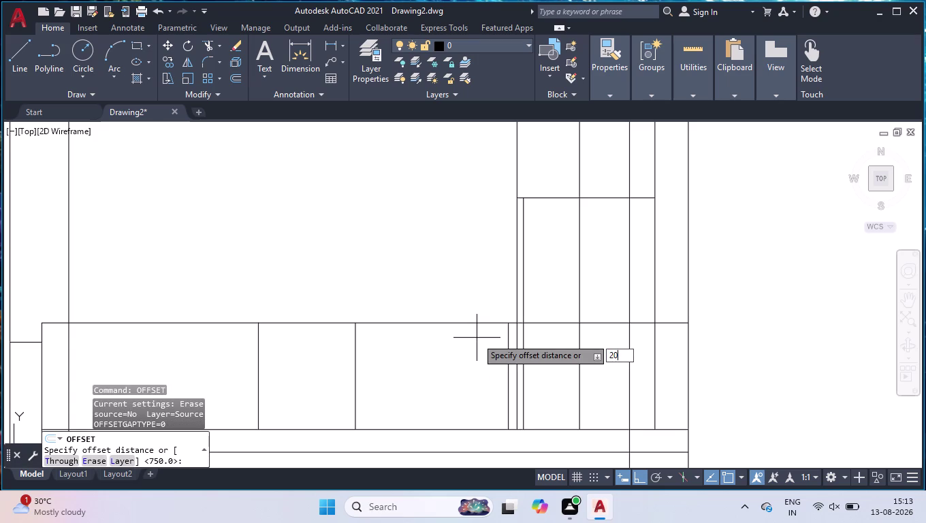
click(446, 319)
click(445, 321)
click(437, 343)
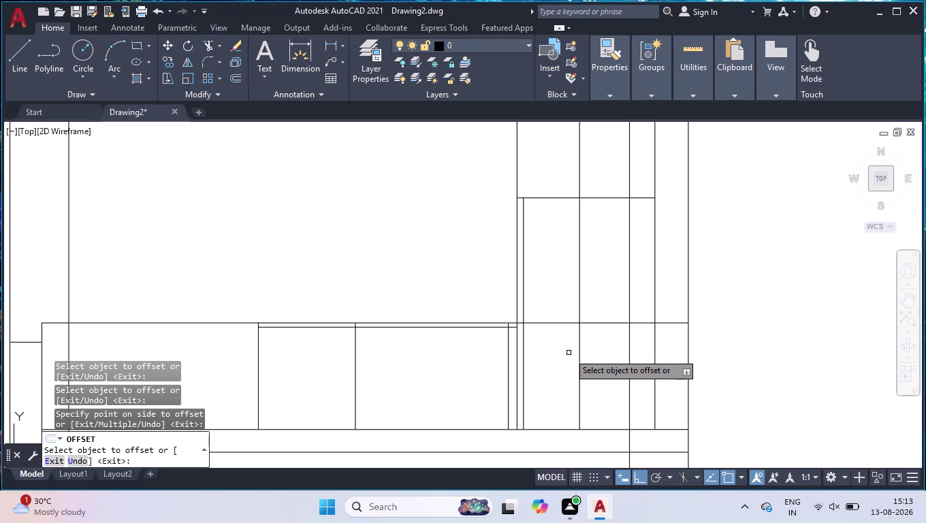
key(Return)
text(DLI)
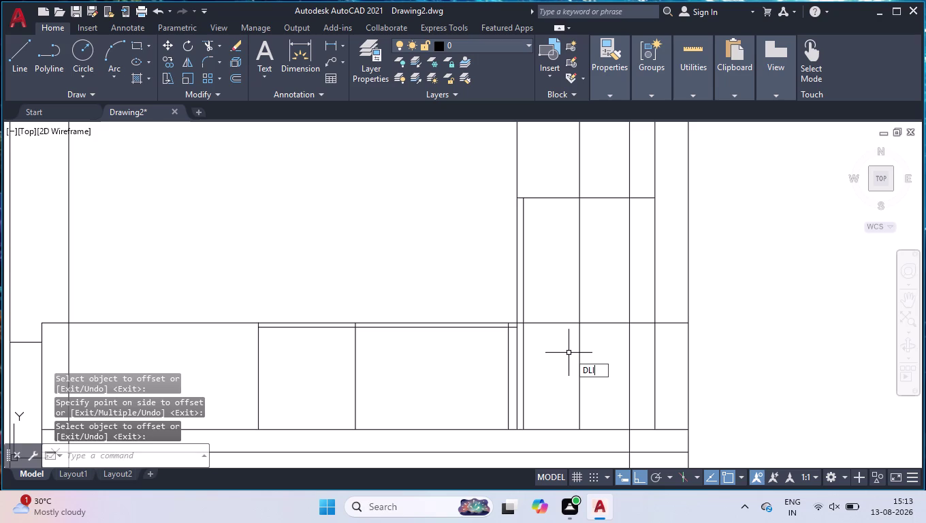
key(Return)
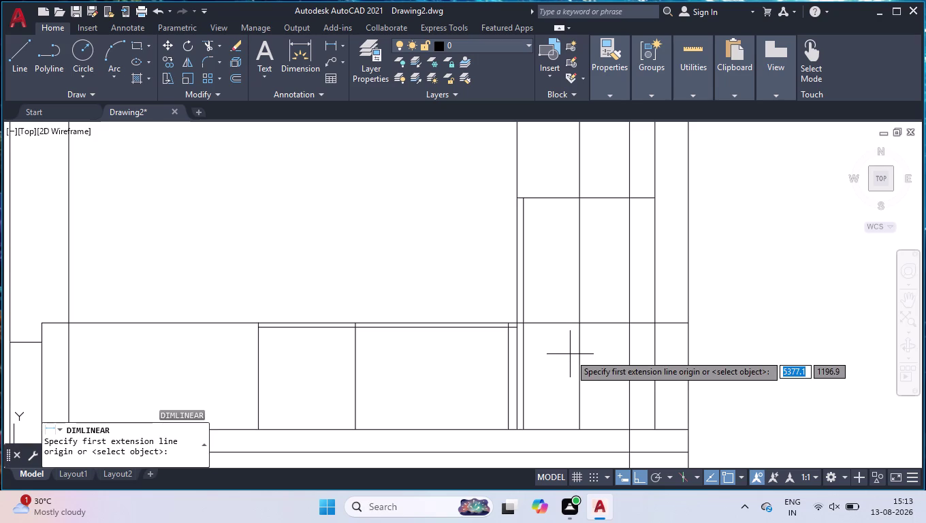
Place a 495 vertical dimension by the corner cabinet and stretch it to 600.
click(528, 431)
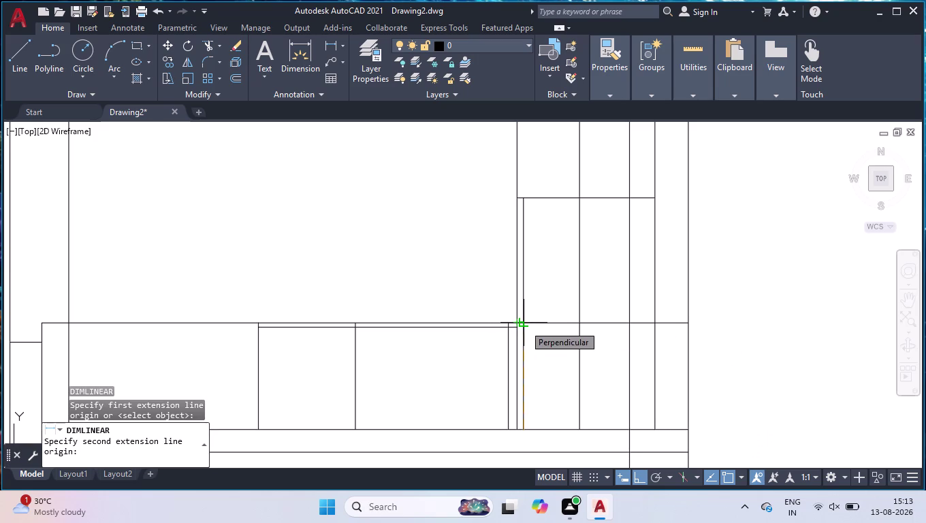
click(524, 325)
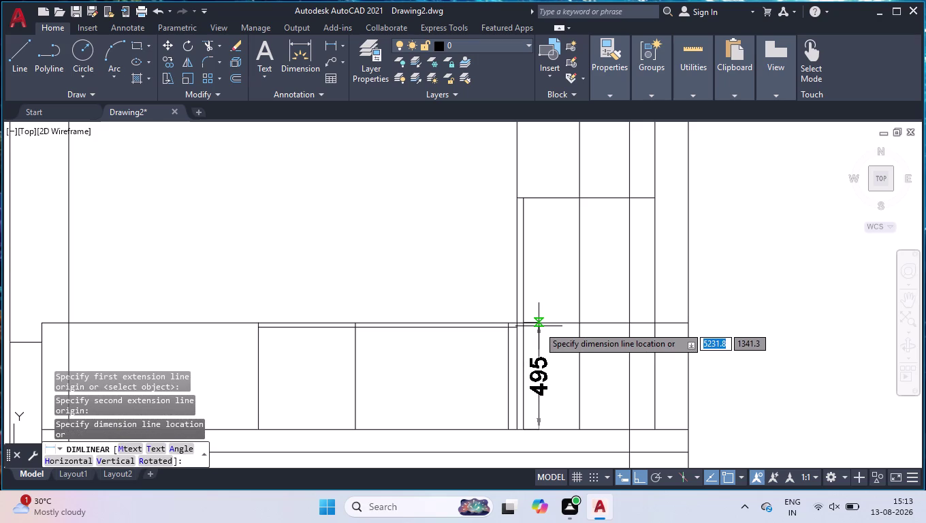
click(539, 326)
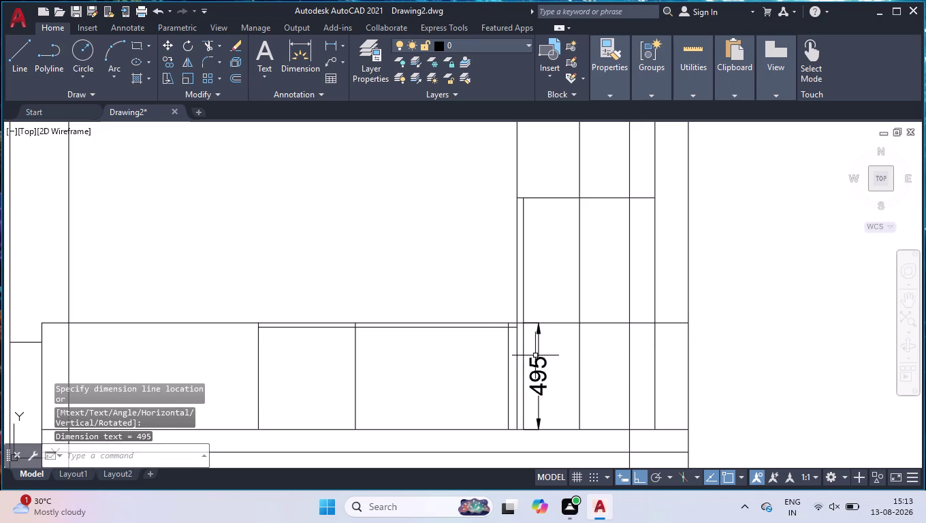
click(537, 363)
click(523, 430)
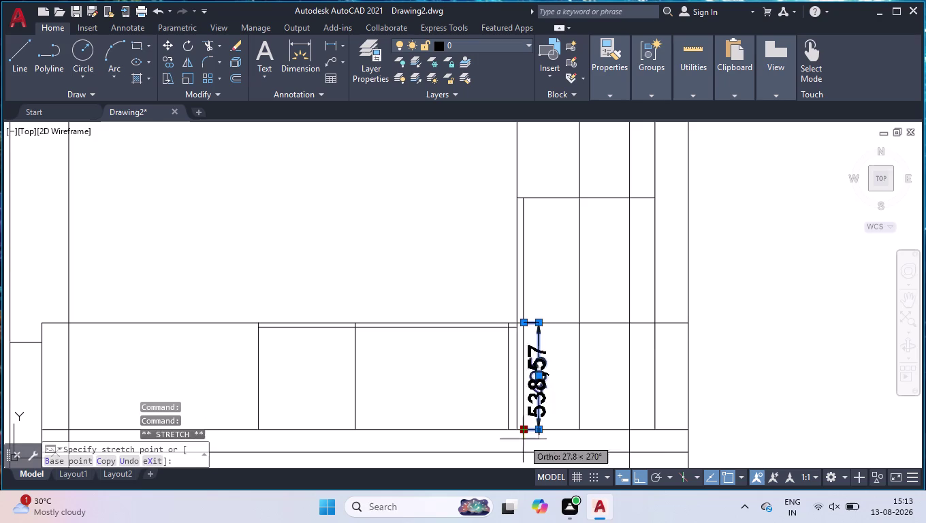
click(525, 453)
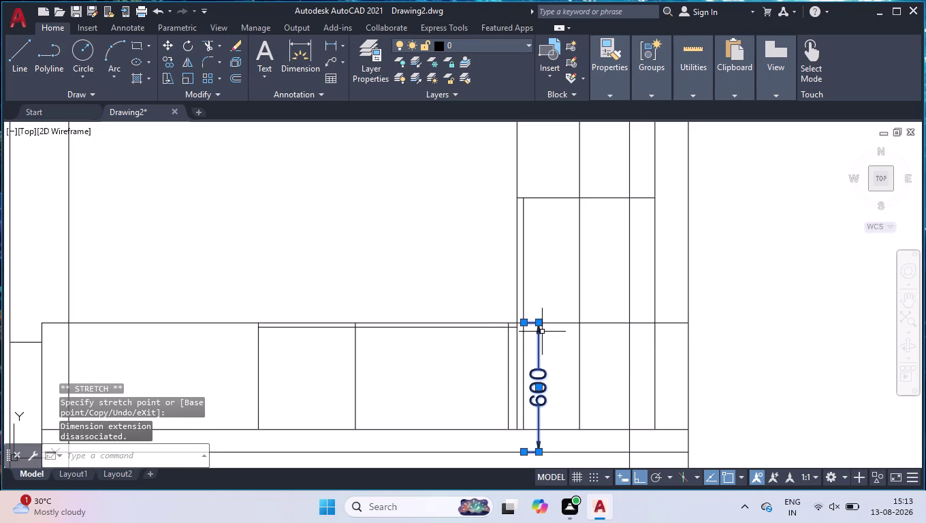
Cancel the new dimension and delete the temporary 600 dimension.
key(Return)
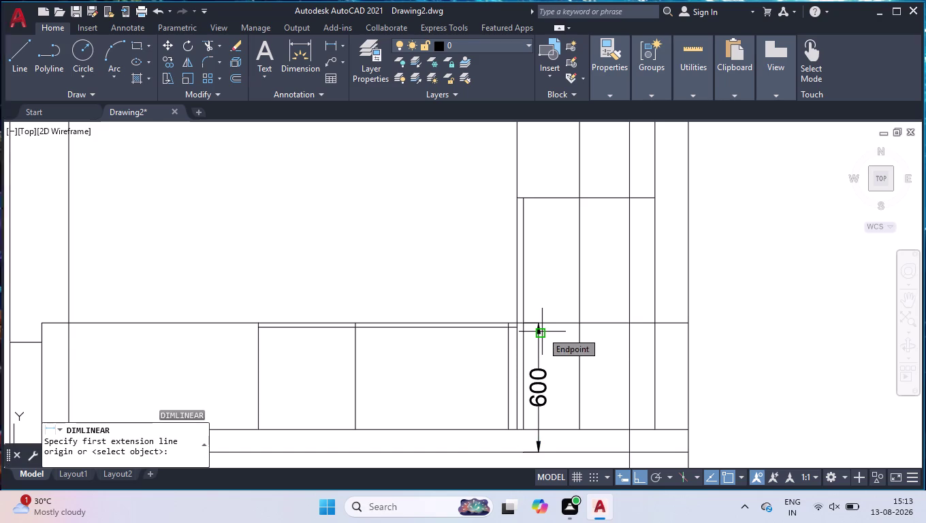
key(Return)
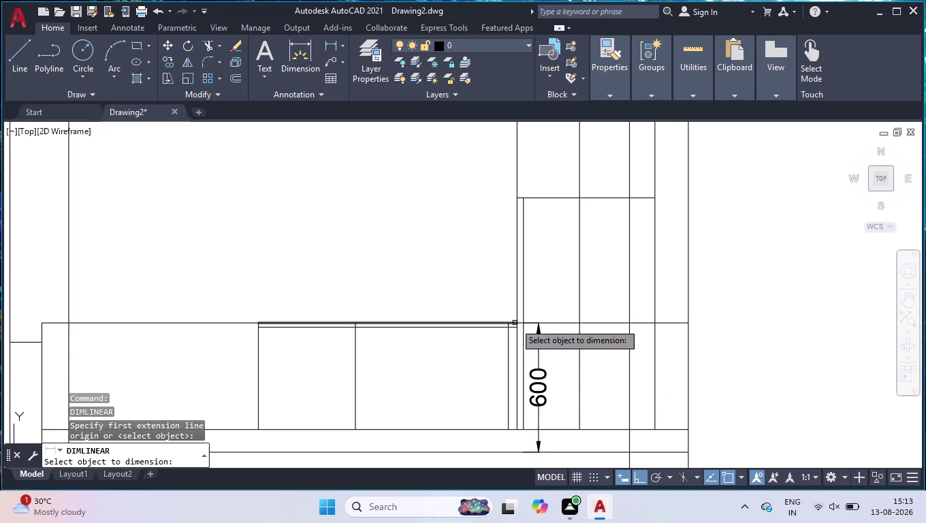
key(Return)
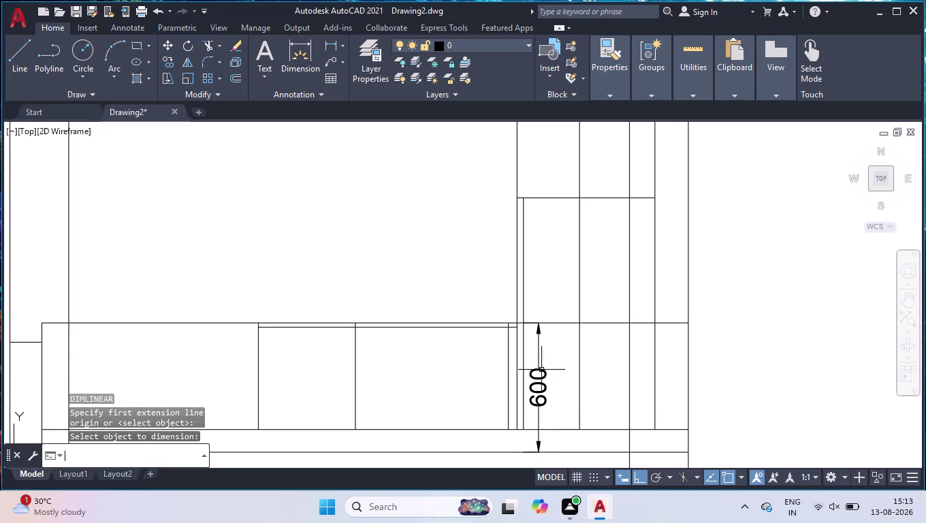
click(541, 370)
key(Delete)
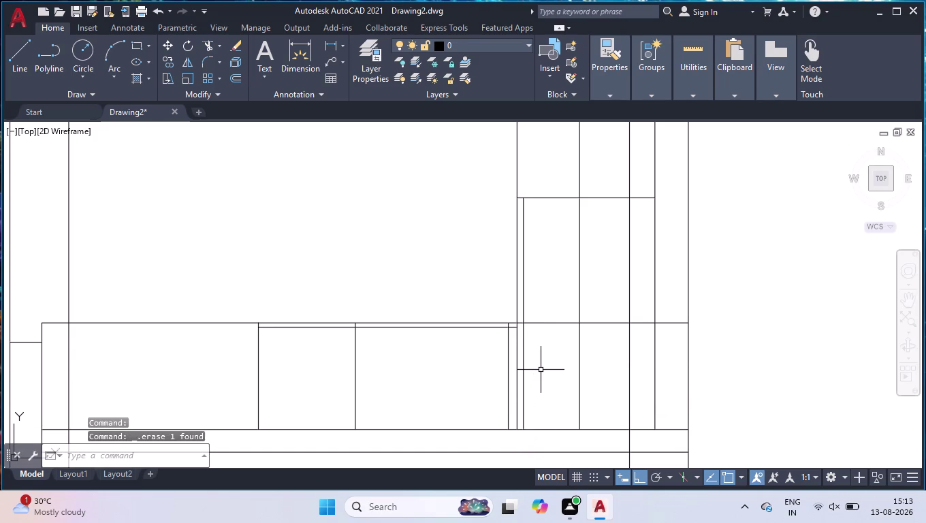
scroll(up, 3)
scroll(down, 3)
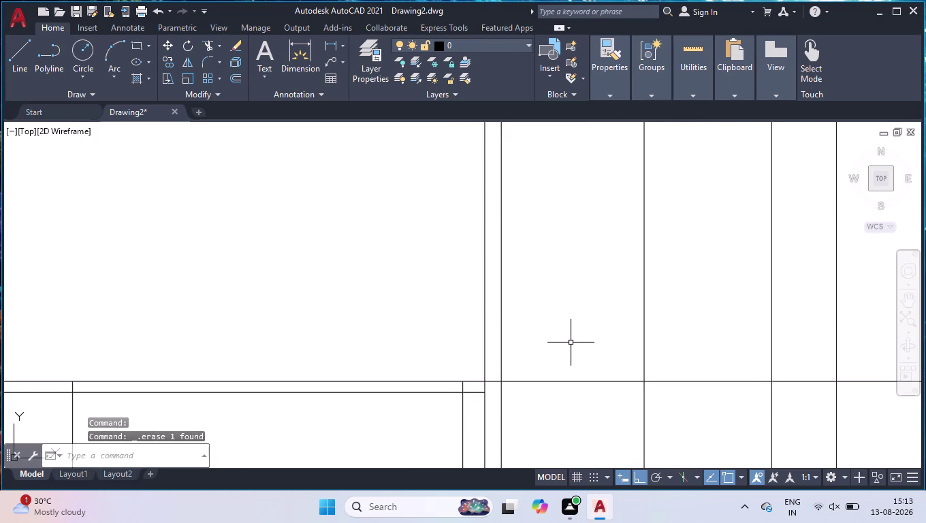
Copy the horizontal corner-cabinet line 50 units above itself.
text(OFF)
key(Return)
text(50)
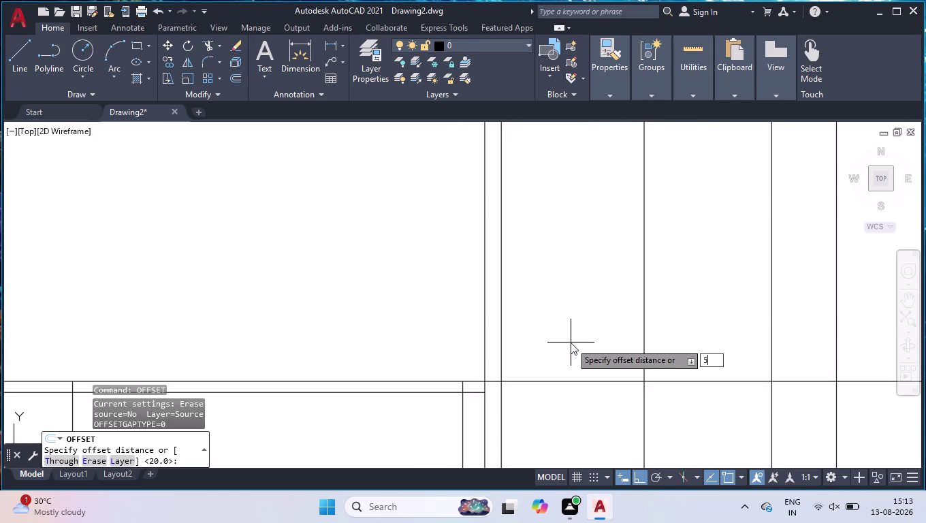
key(Return)
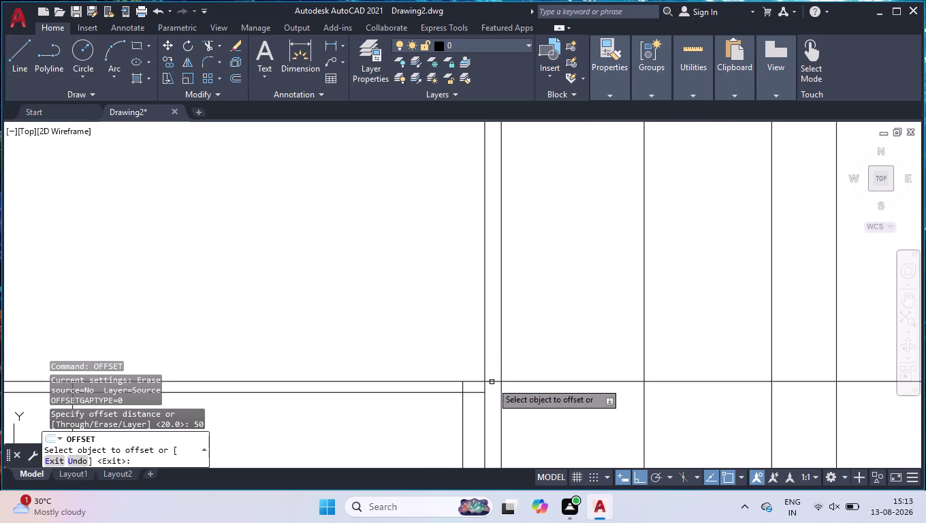
click(491, 380)
click(498, 337)
text(TR)
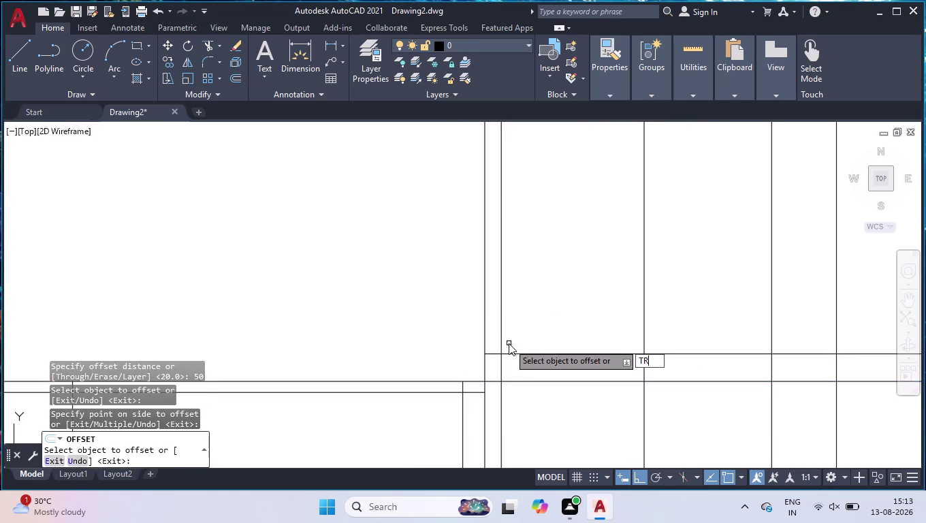
key(Return)
key(Return)
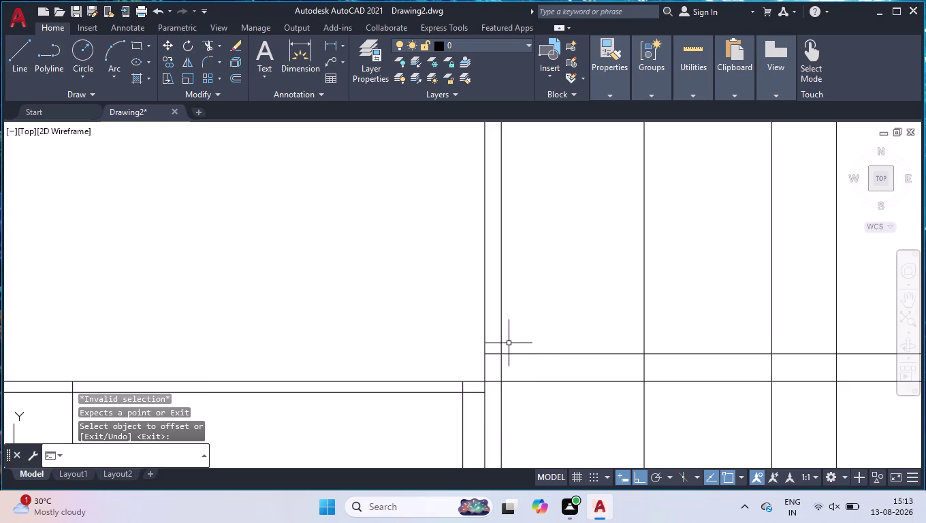
Trim the unwanted offset-line pieces between and beyond the cabinet divisions, including near the corner cabinet.
text(TR)
key(Return)
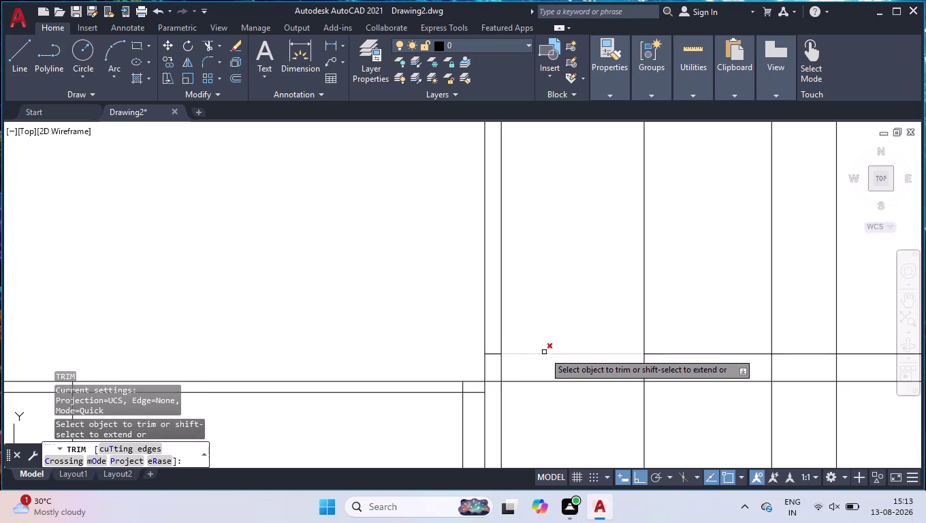
click(545, 352)
click(715, 330)
click(708, 360)
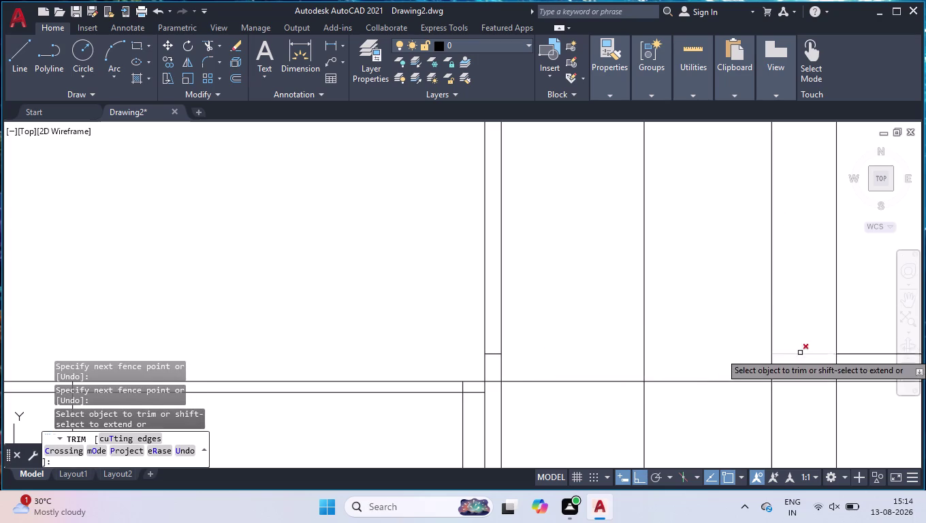
click(805, 334)
click(803, 368)
scroll(down, 3)
scroll(down, 3)
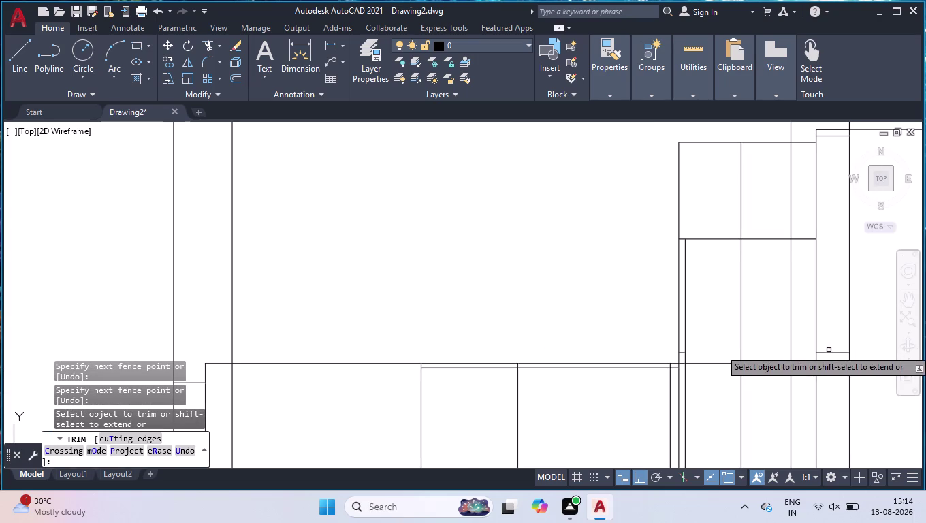
click(832, 341)
click(832, 362)
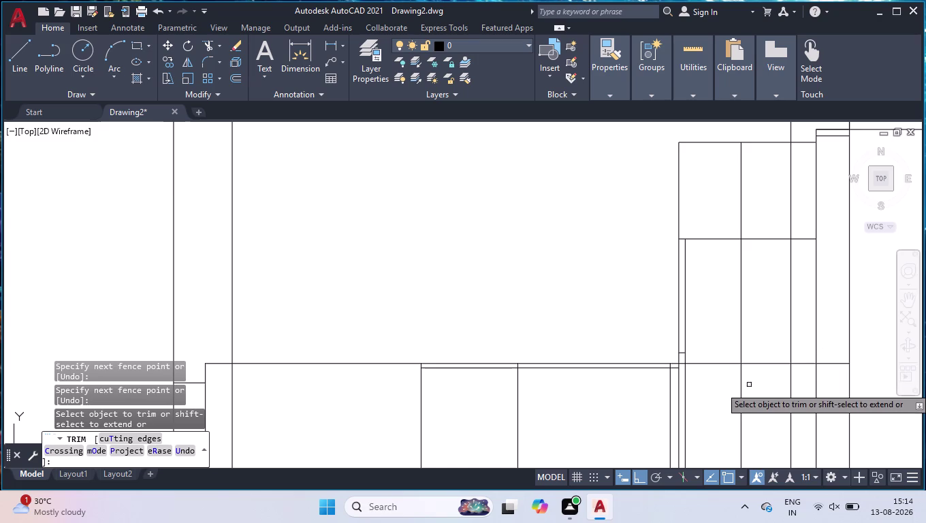
scroll(down, 3)
key(Return)
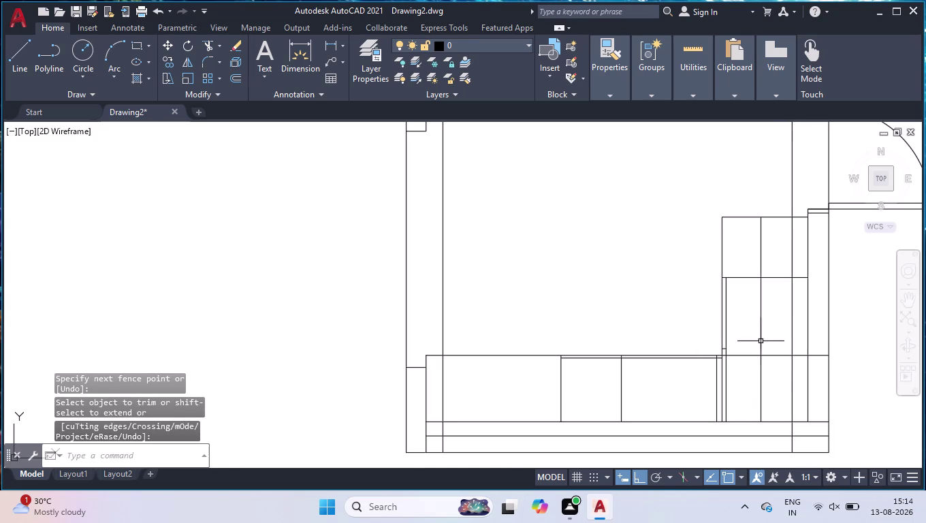
scroll(down, 3)
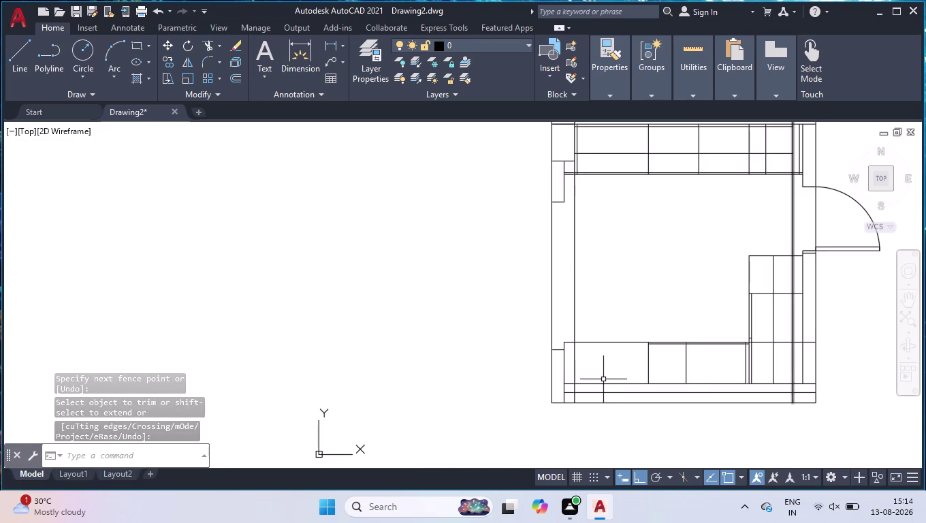
Trim the excess line inside the corner cabinet.
text(TR)
key(Return)
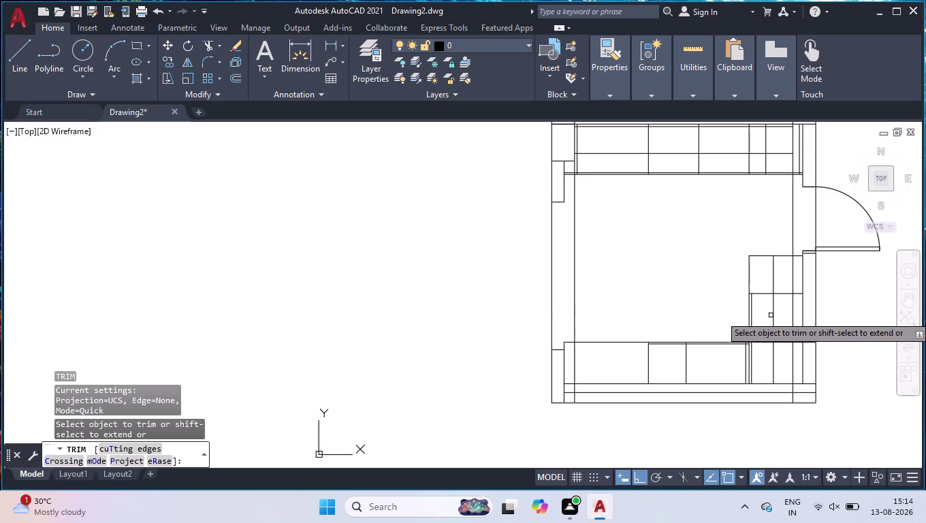
click(773, 350)
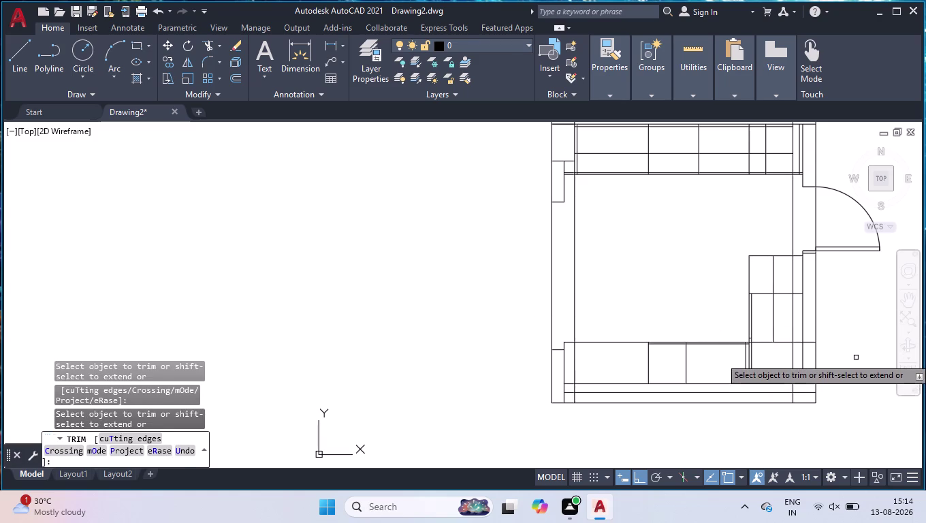
key(Return)
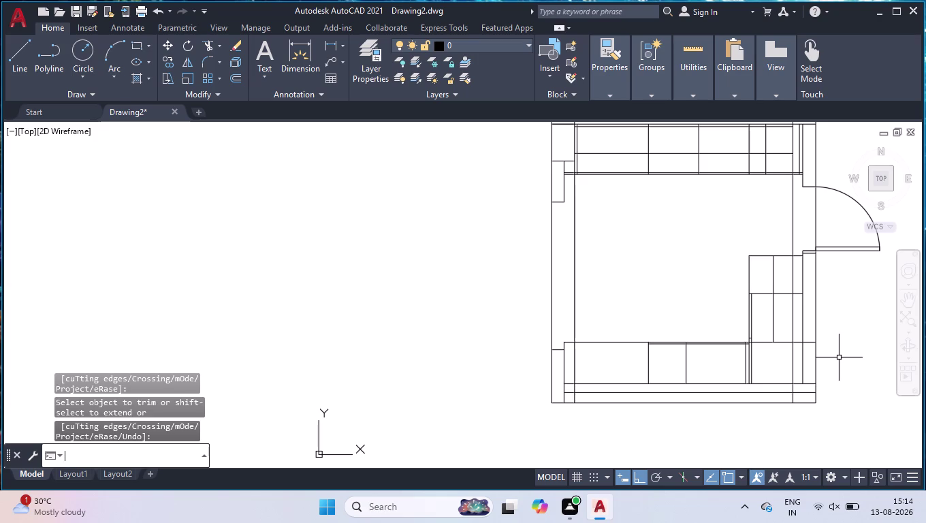
Fence-trim the stray ends of the lower cabinet division lines.
text(TR)
key(Return)
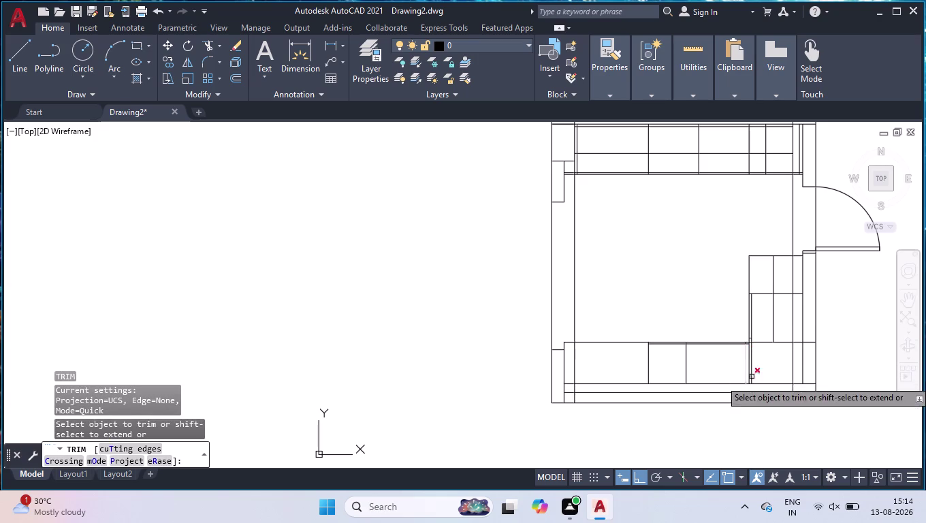
scroll(up, 3)
click(674, 419)
click(685, 462)
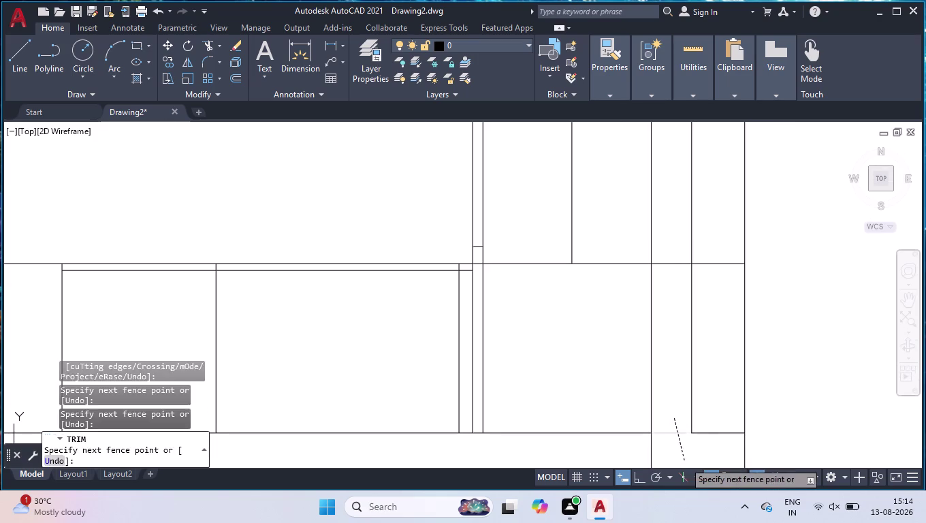
click(736, 418)
click(711, 447)
scroll(down, 3)
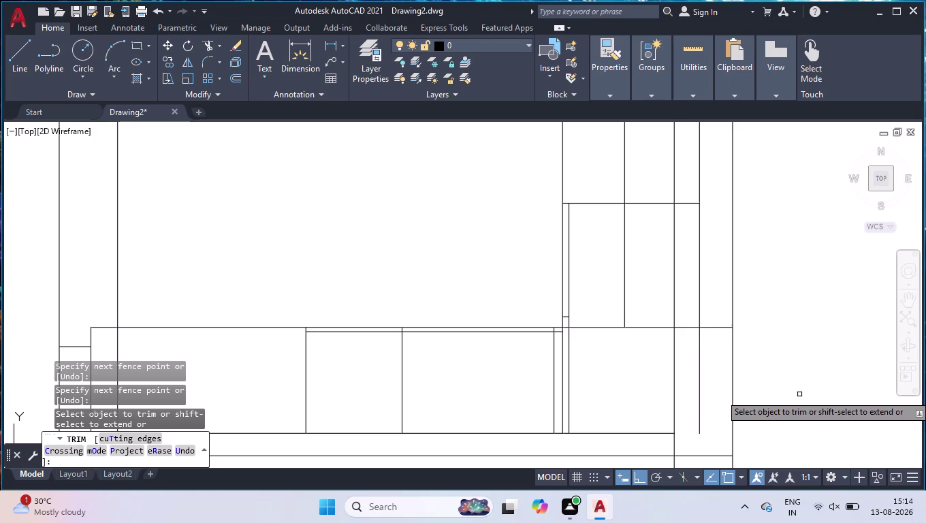
key(Return)
Extend the short vertical cabinet division down to the boundary line with EX.
text(EX)
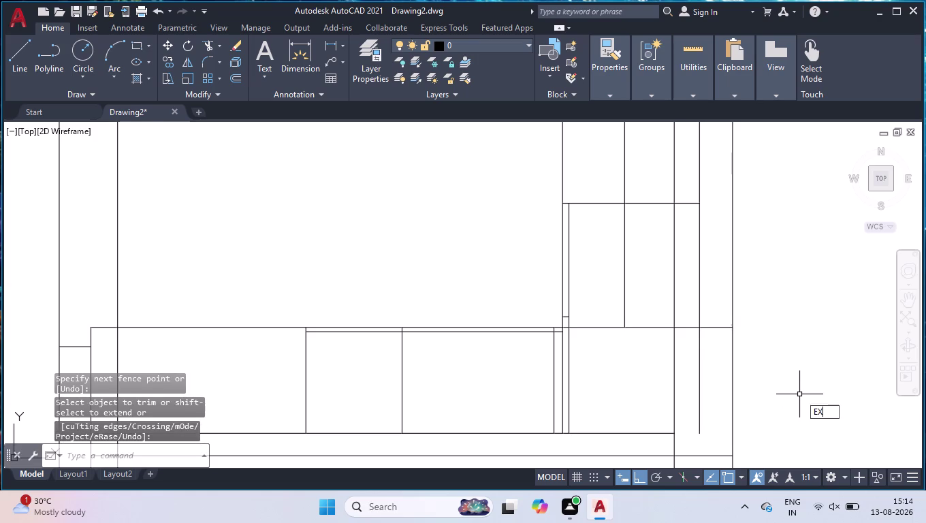
key(Return)
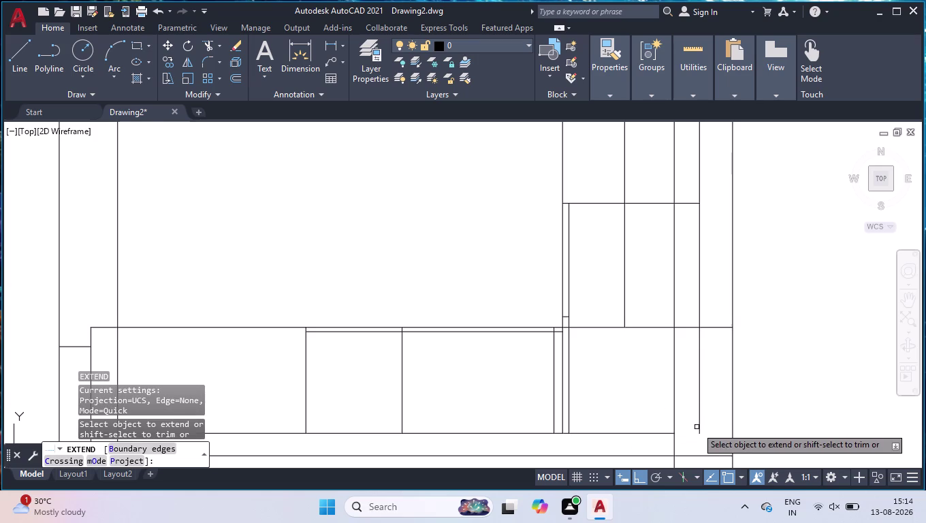
click(698, 429)
key(Return)
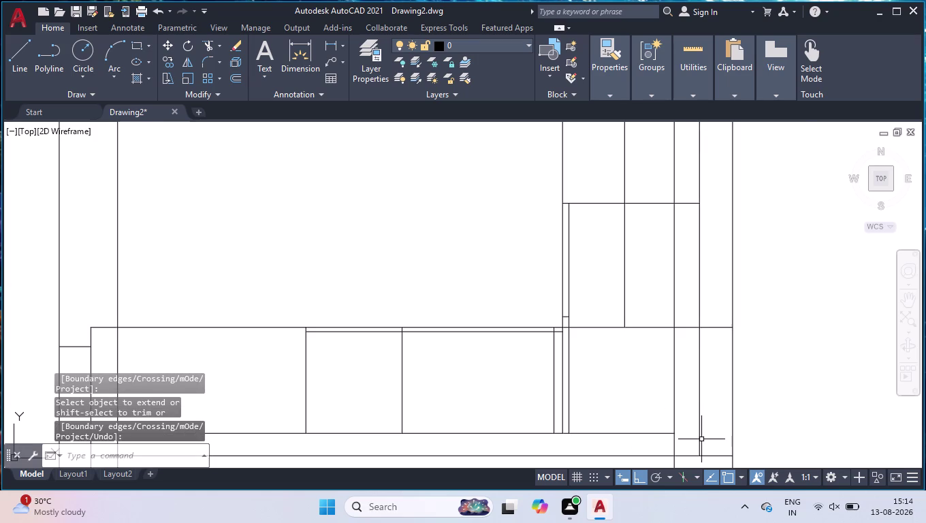
scroll(down, 3)
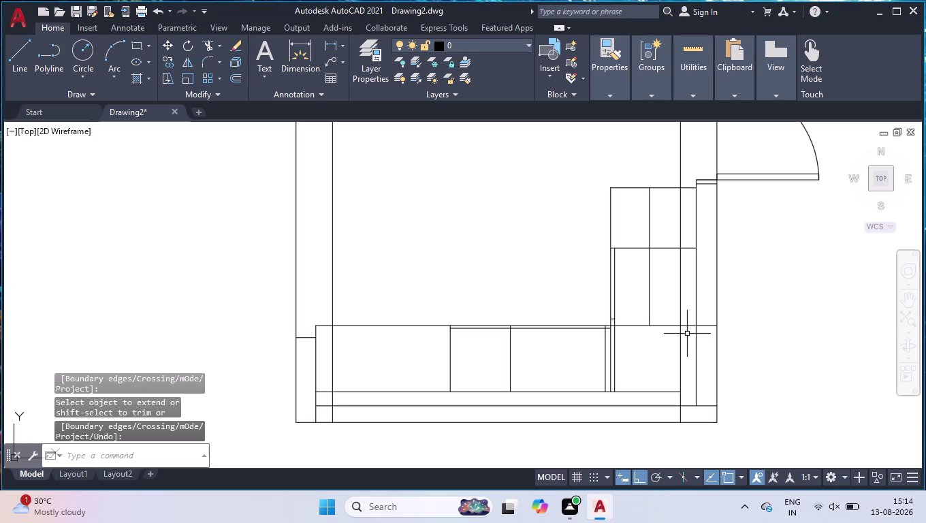